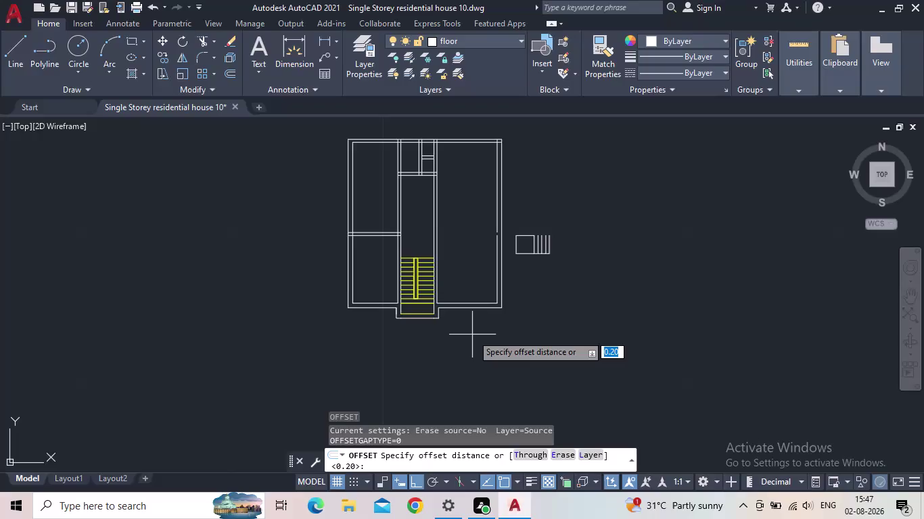
Offset the right room's bottom wall 3 units upward to create a new wall line.
key(3)
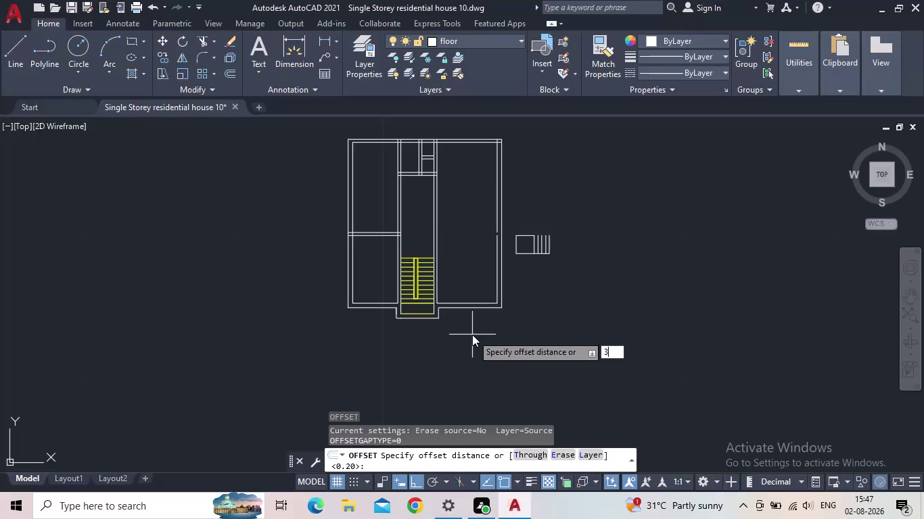
key(Return)
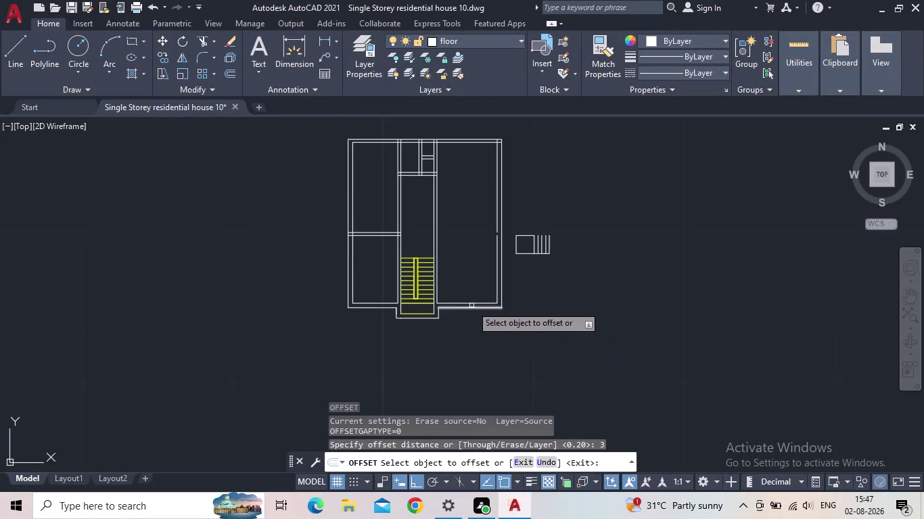
scroll(up, 3)
click(471, 303)
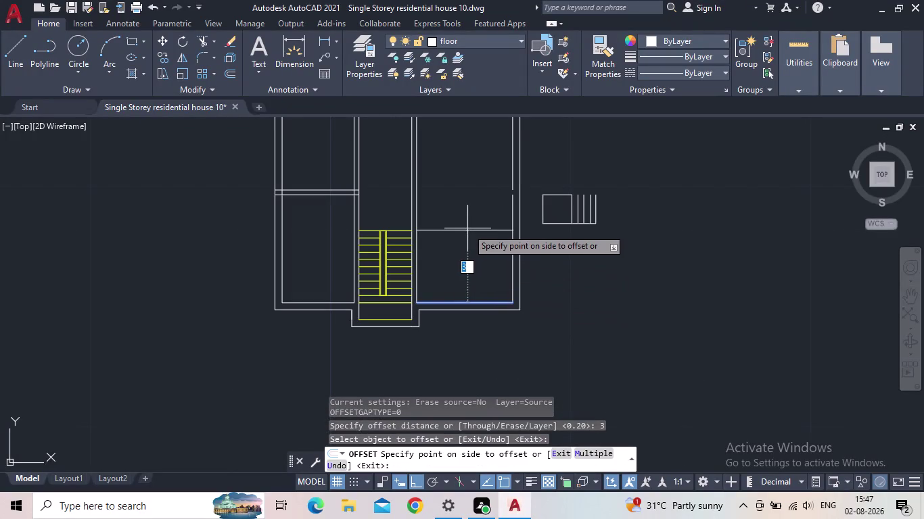
click(468, 228)
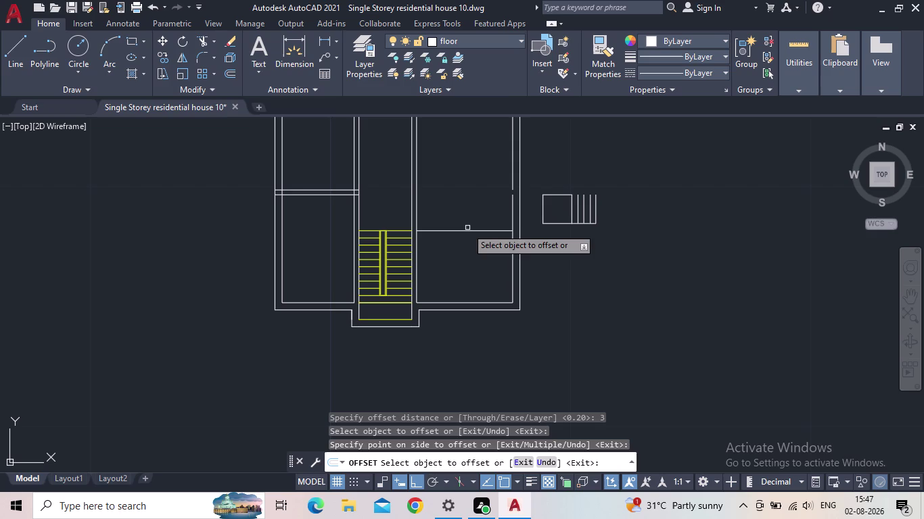
key(Escape)
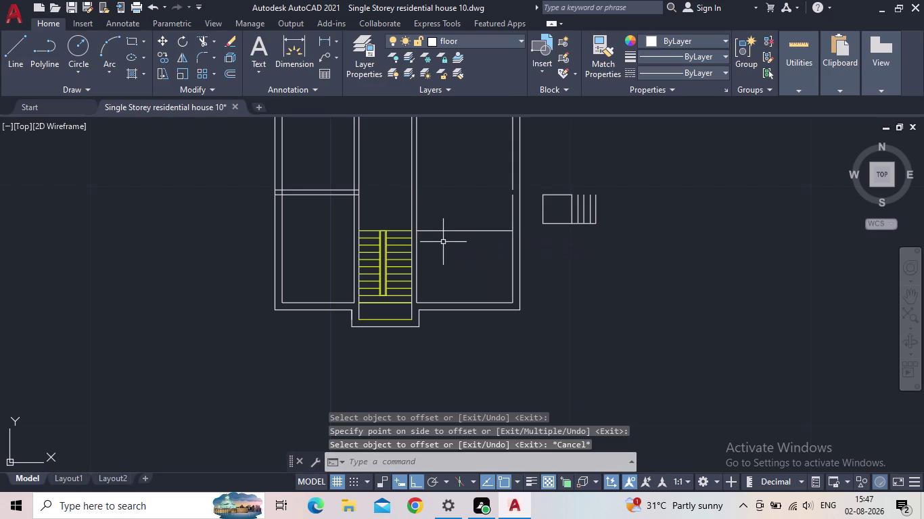
Offset the new wall line by 0.30 to make it a double-line wall.
text(0)
text(.30)
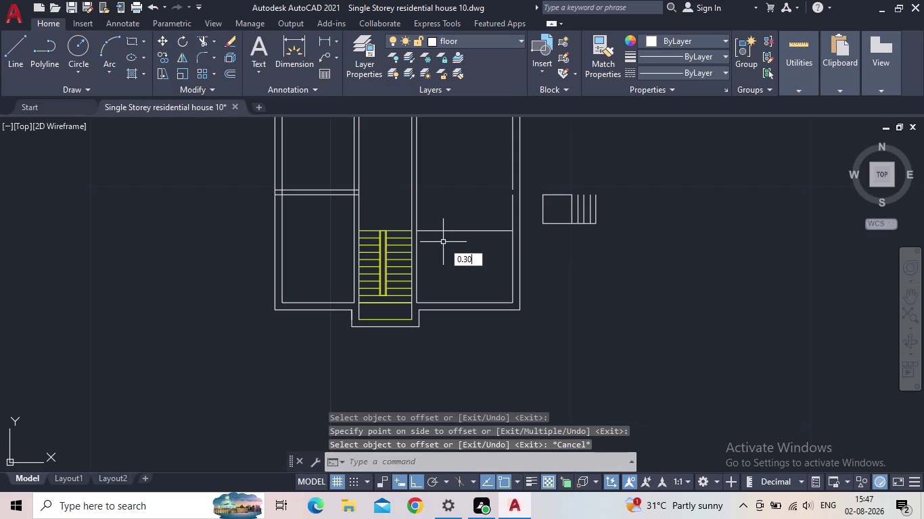
key(Return)
key(Escape)
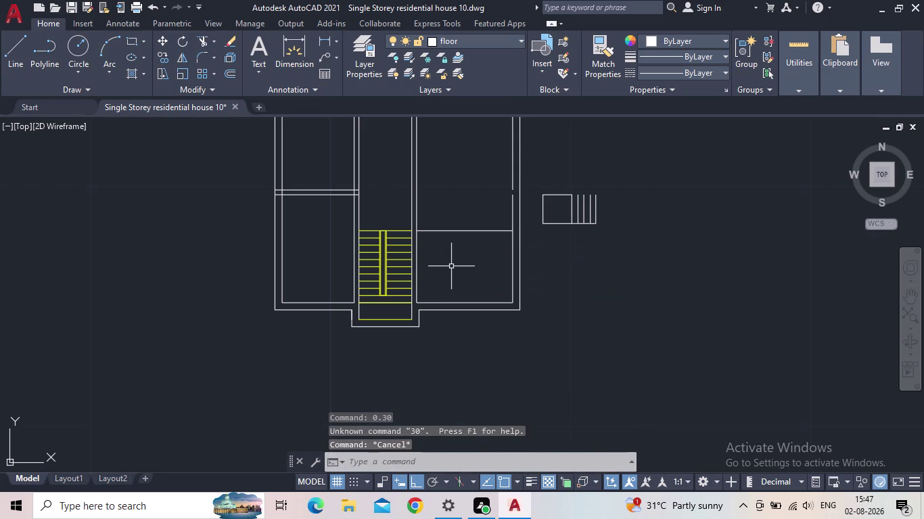
key(o)
key(Return)
text(0.)
key(3)
key(0)
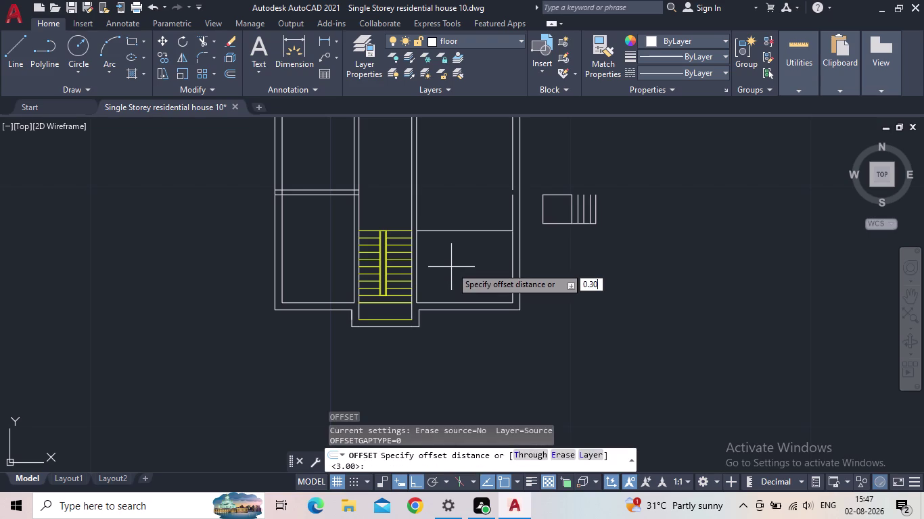
key(Return)
click(456, 231)
click(451, 205)
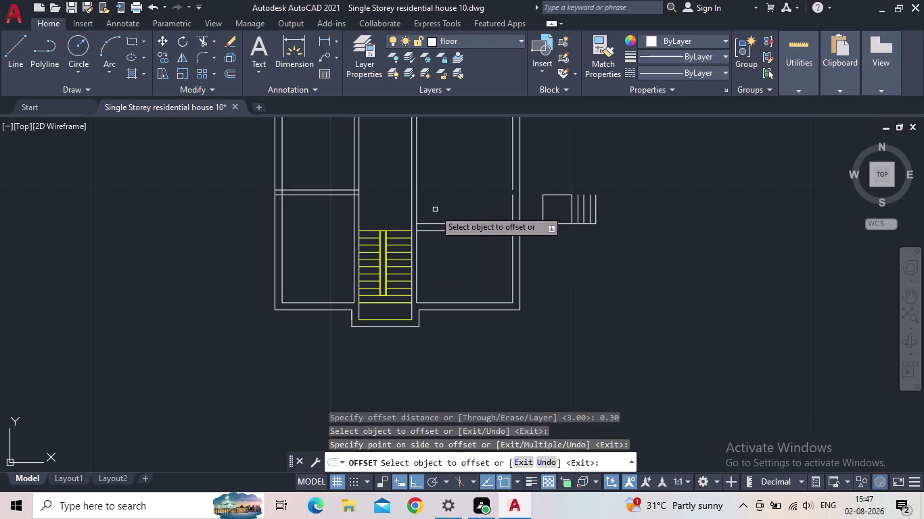
key(Escape)
middle_drag(435, 237, 437, 265)
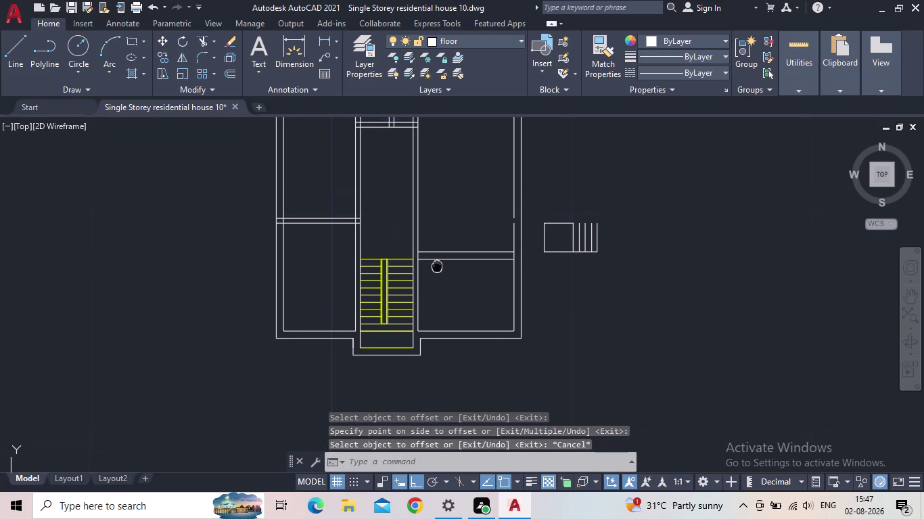
middle_drag(438, 265, 444, 268)
Zoom to the bottom right of the staircase and start the LINE command (L).
middle_drag(447, 282, 470, 291)
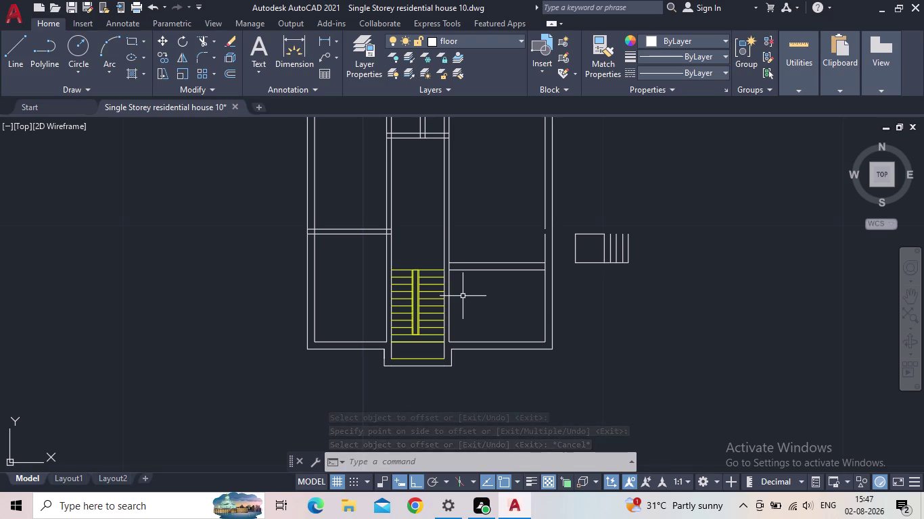
scroll(up, 3)
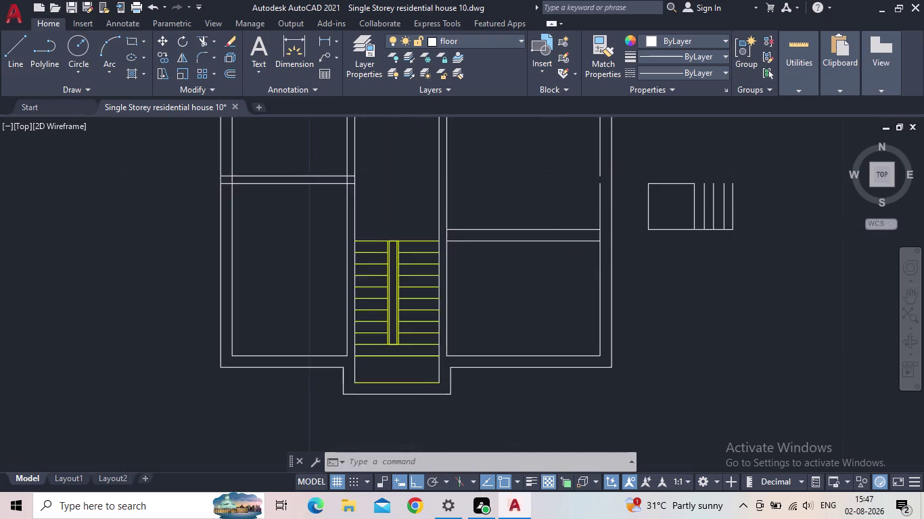
scroll(down, 3)
middle_drag(487, 332, 498, 335)
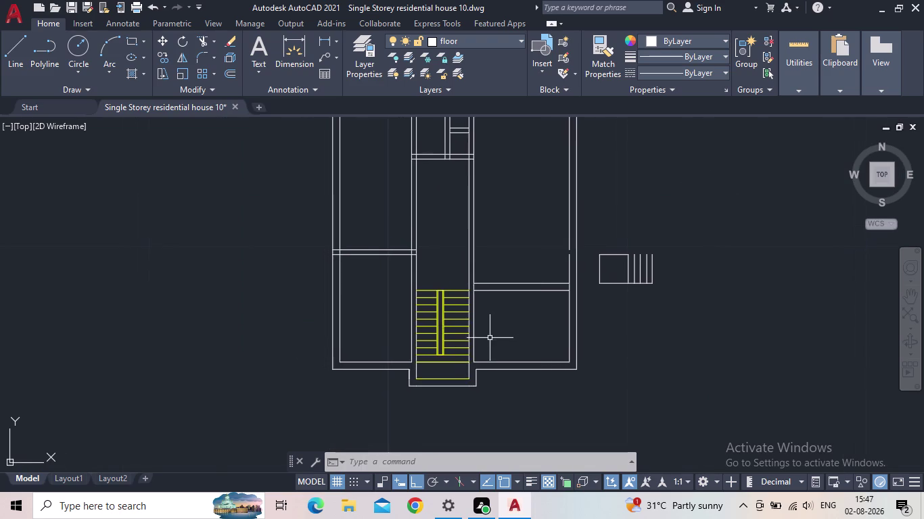
scroll(up, 3)
scroll(up, 3)
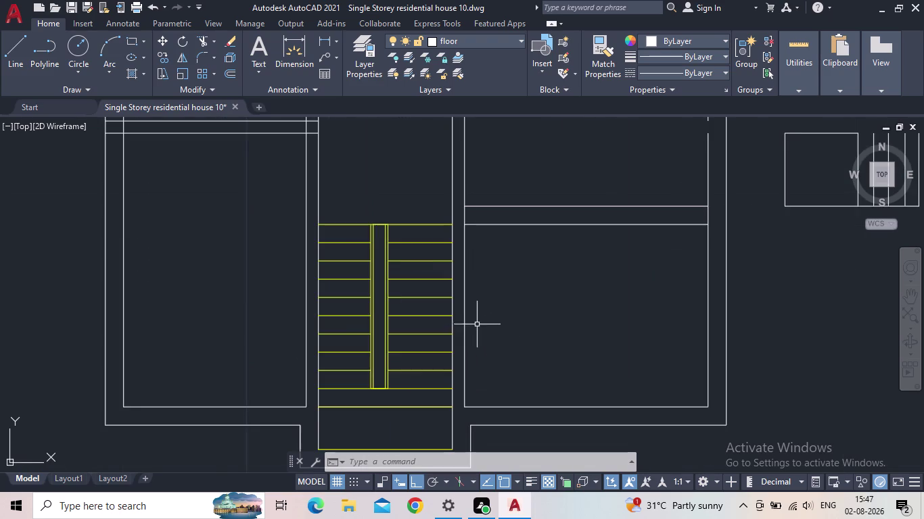
middle_drag(487, 321, 534, 330)
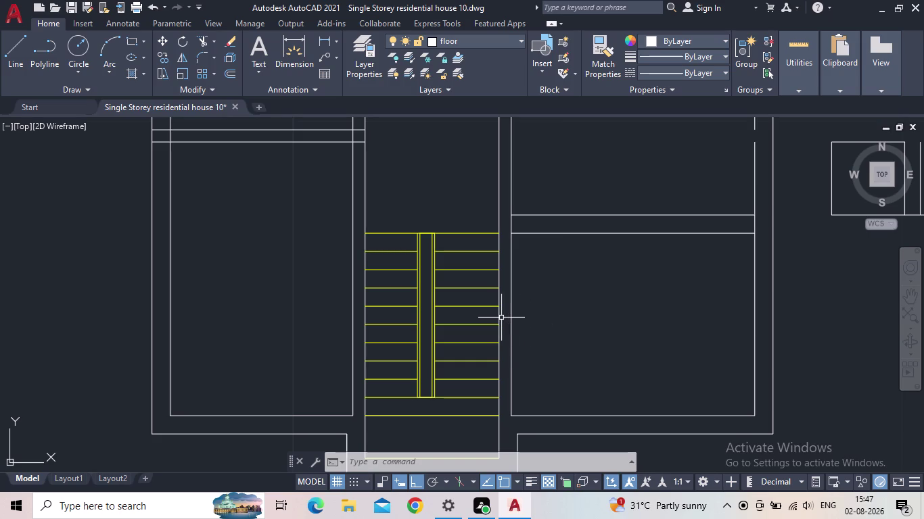
key(Escape)
scroll(down, 3)
middle_drag(569, 387, 605, 347)
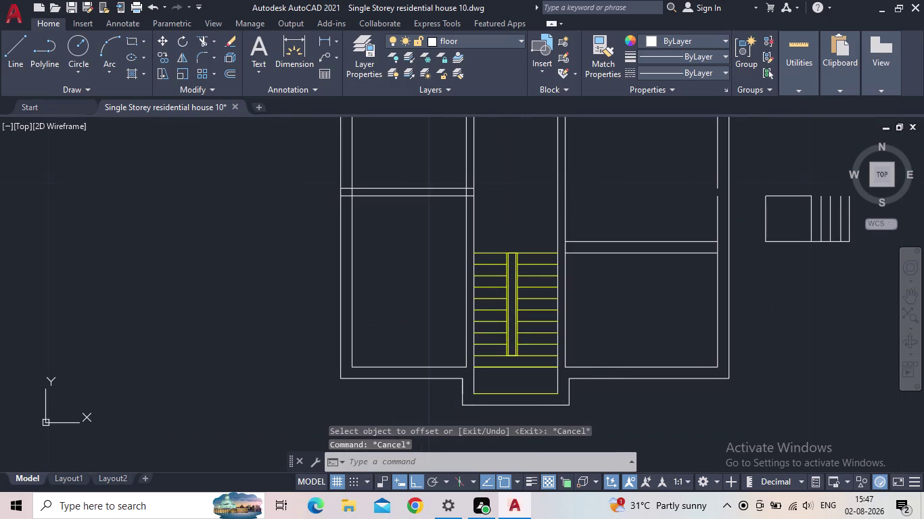
scroll(up, 3)
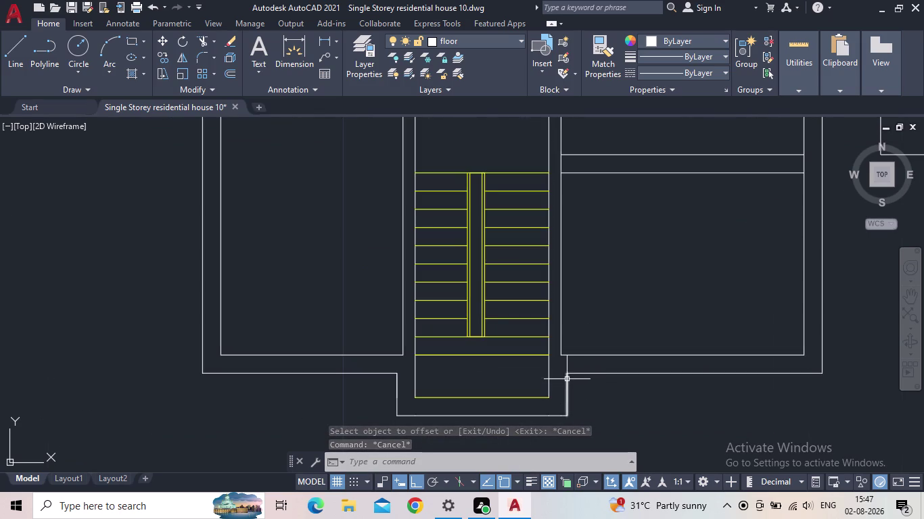
key(l)
key(Return)
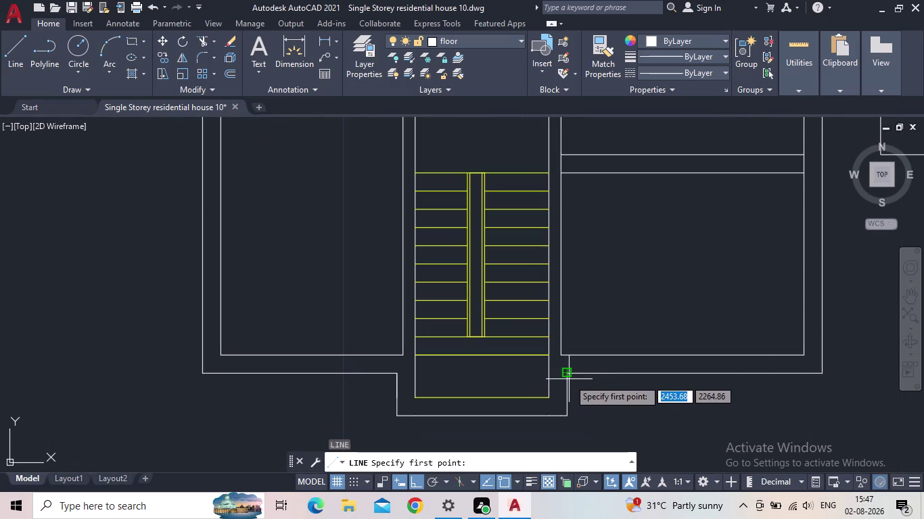
click(568, 380)
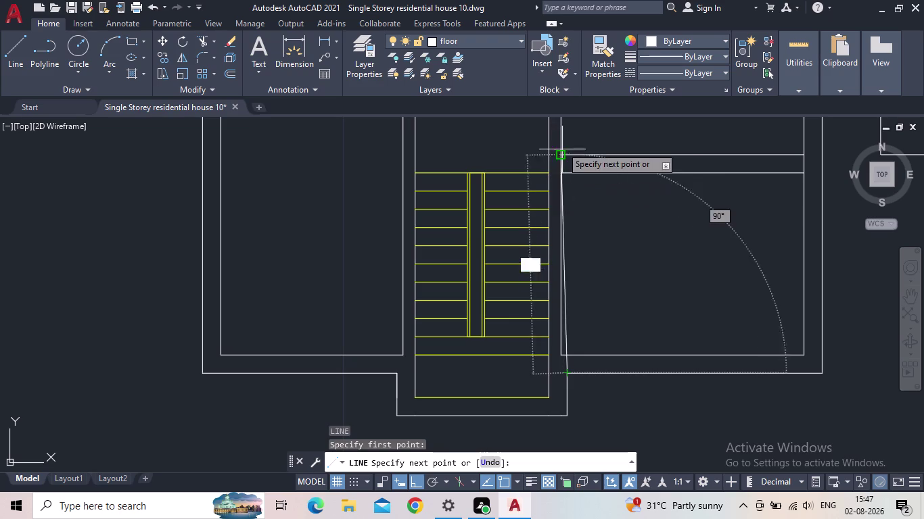
scroll(down, 3)
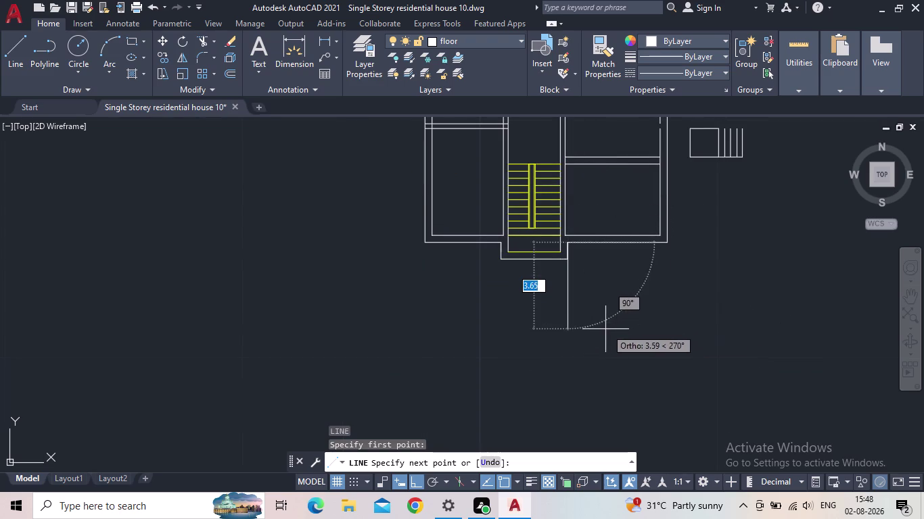
key(Escape)
middle_drag(570, 267, 571, 273)
scroll(up, 3)
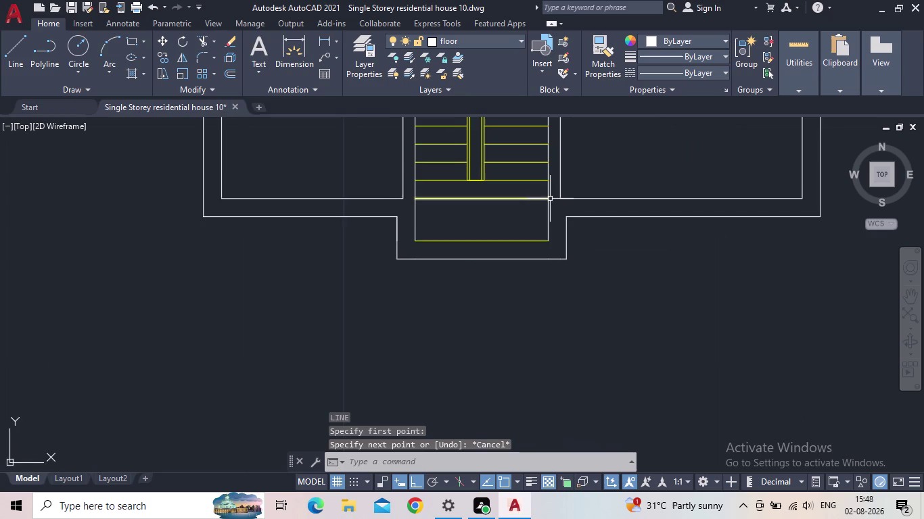
middle_drag(553, 207, 570, 255)
scroll(down, 3)
middle_drag(610, 305, 598, 405)
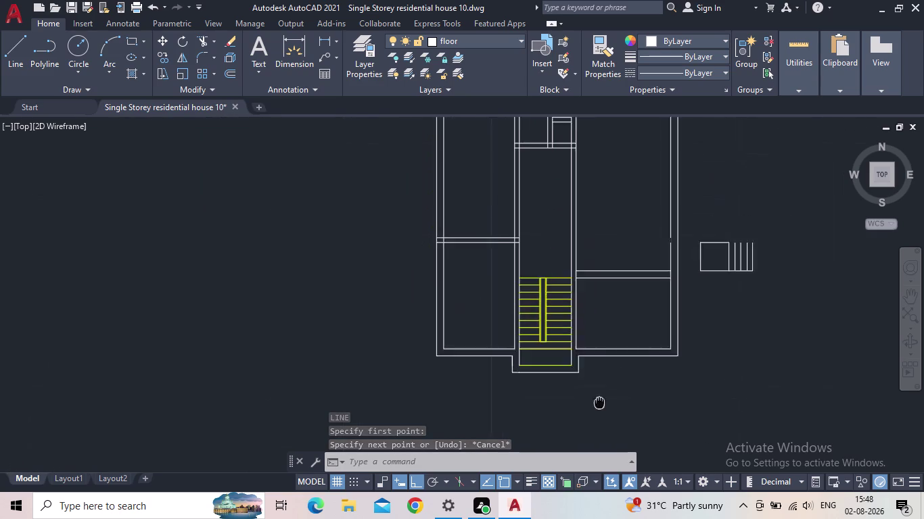
middle_drag(598, 405, 586, 418)
scroll(down, 3)
middle_drag(640, 342, 637, 334)
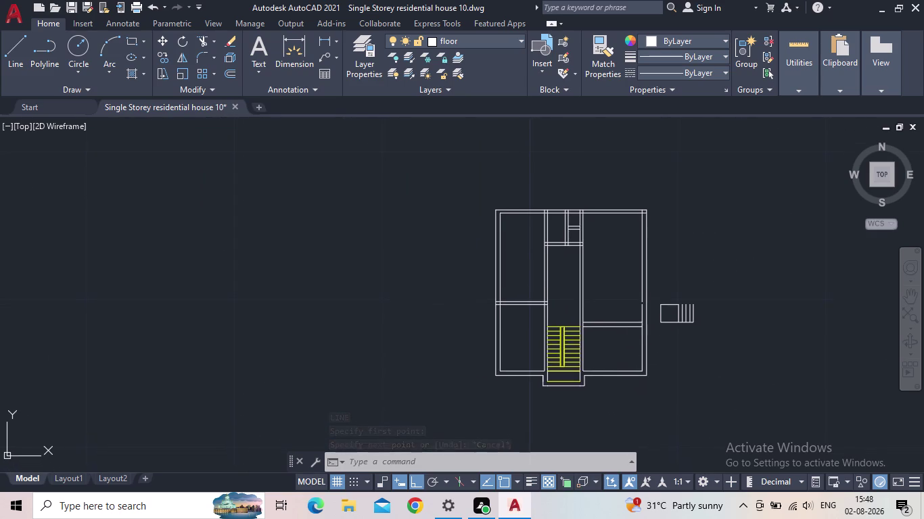
scroll(up, 3)
scroll(up, 3)
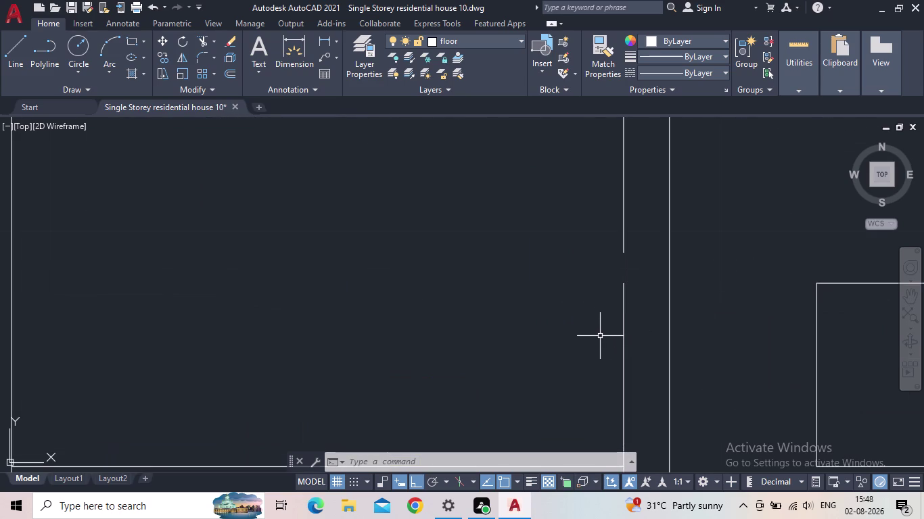
Try extending the wall end across the gap with EXTEND, then cancel.
key(e)
key(x)
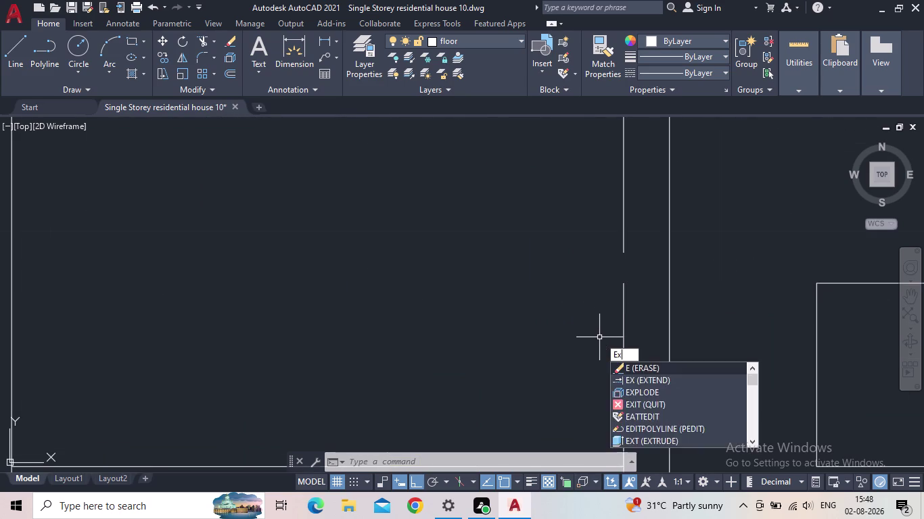
key(space)
click(622, 288)
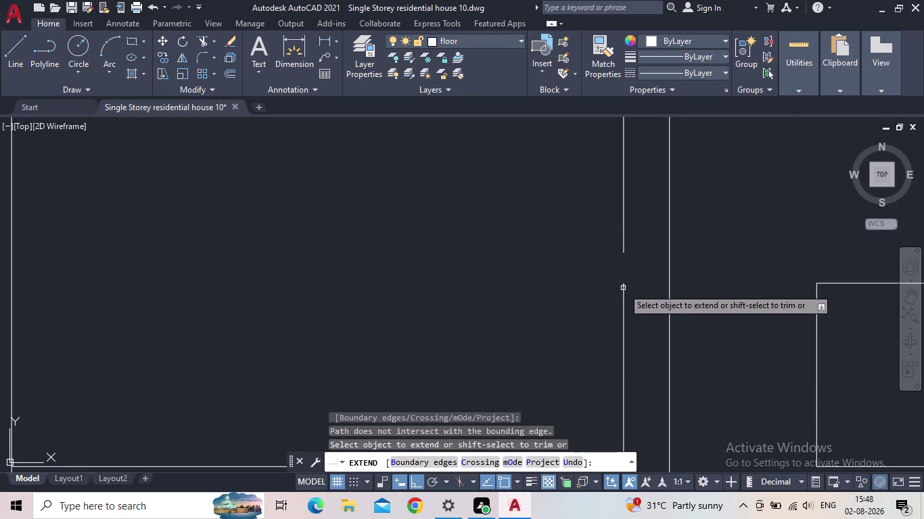
key(Escape)
Draw a line from the wall end into the right room, then zoom out.
key(l)
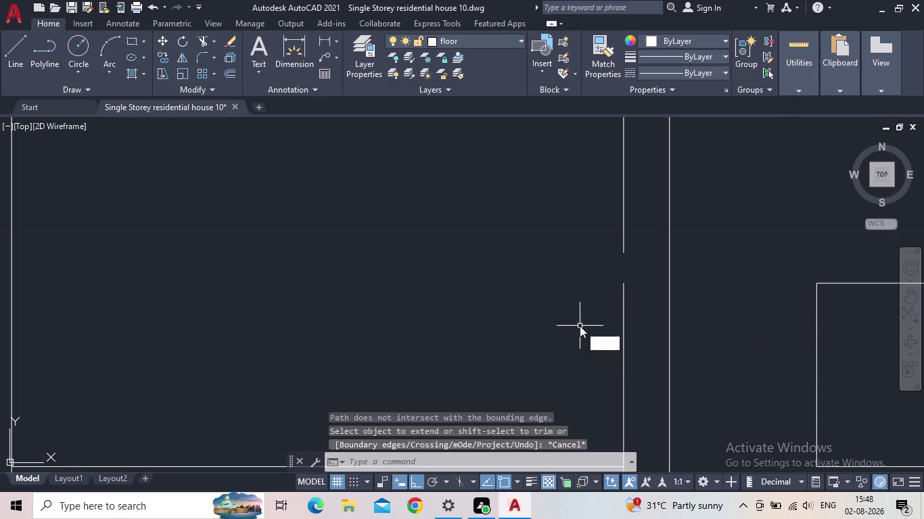
key(Return)
click(622, 289)
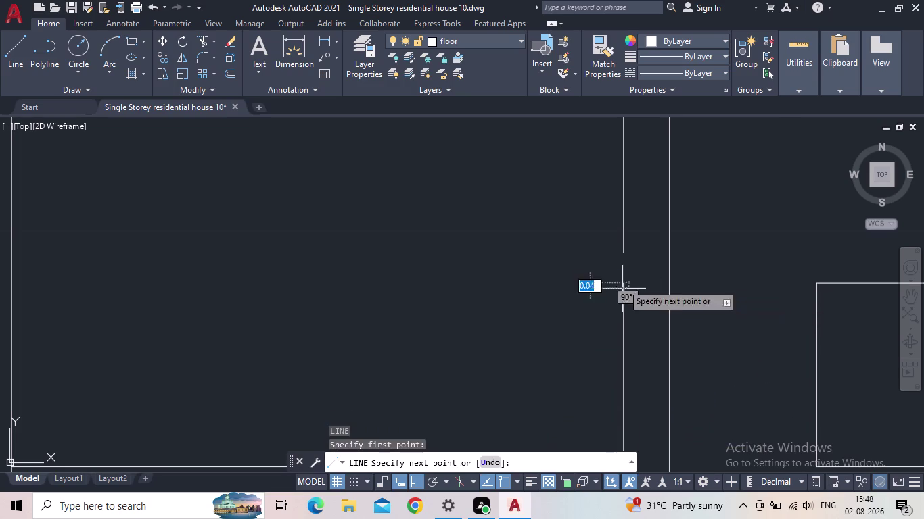
click(621, 253)
key(Escape)
scroll(down, 3)
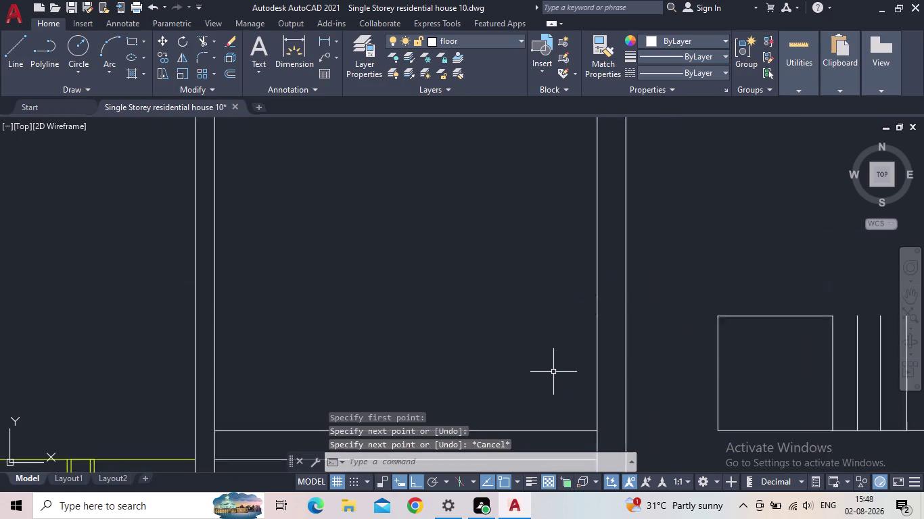
scroll(down, 3)
middle_drag(555, 337, 555, 329)
scroll(down, 3)
middle_drag(515, 353, 560, 271)
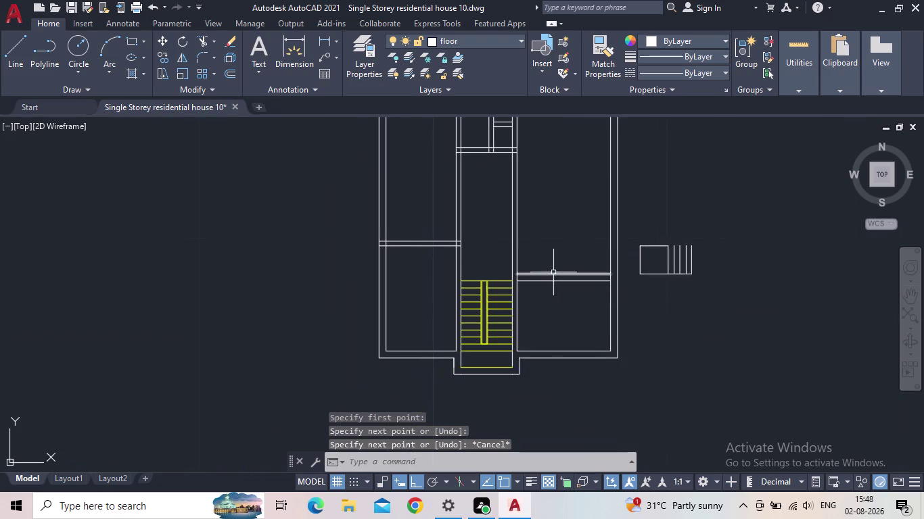
middle_drag(548, 269, 548, 330)
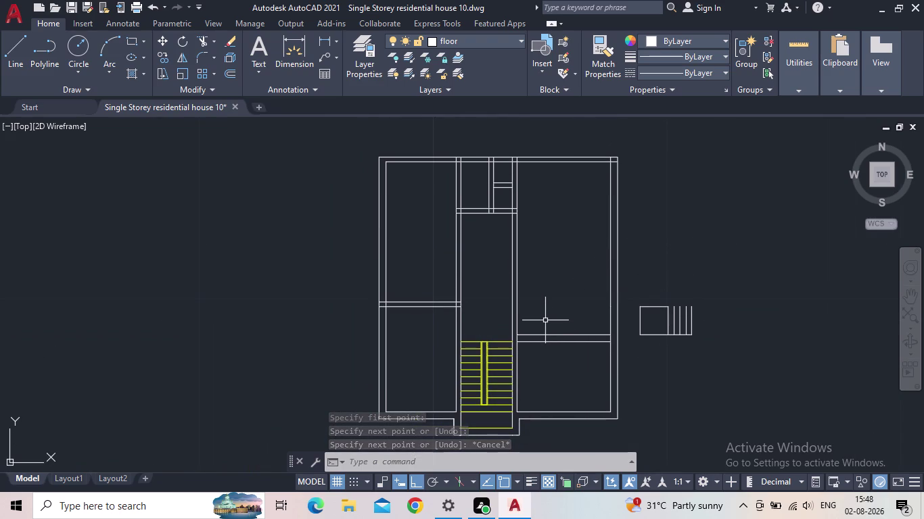
middle_drag(544, 312, 548, 318)
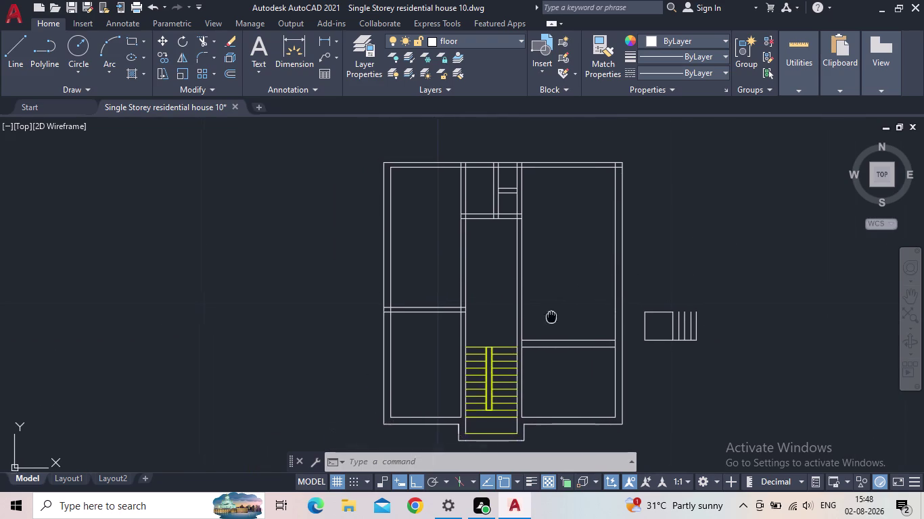
middle_drag(548, 317, 571, 318)
scroll(down, 3)
middle_drag(569, 310, 564, 297)
scroll(up, 3)
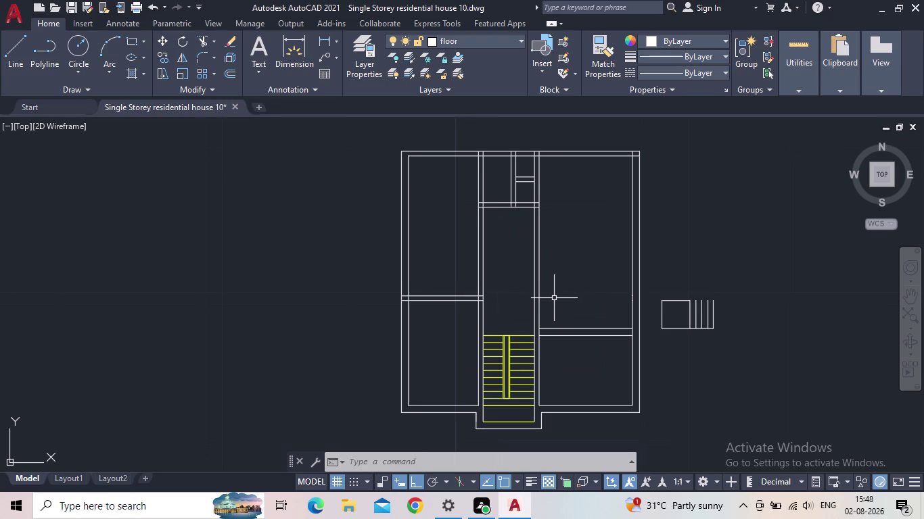
middle_drag(554, 298, 557, 285)
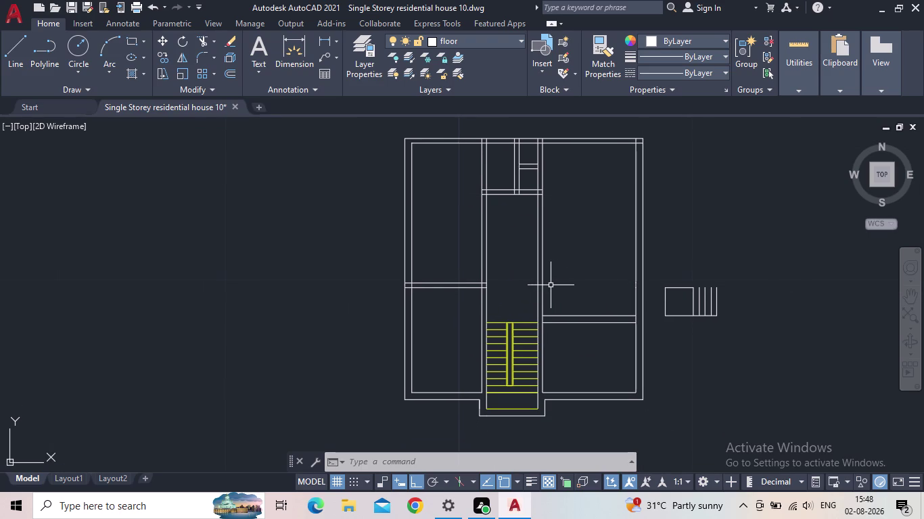
middle_drag(517, 228, 516, 263)
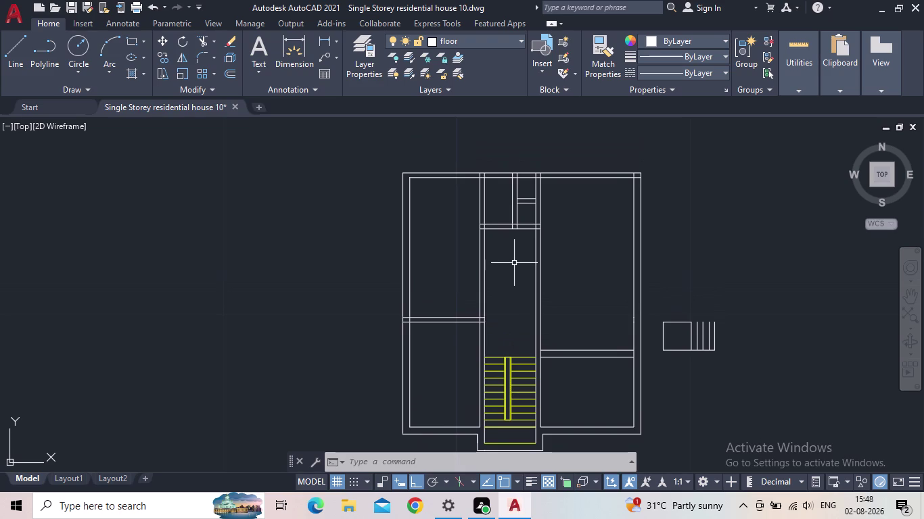
middle_drag(532, 261, 543, 259)
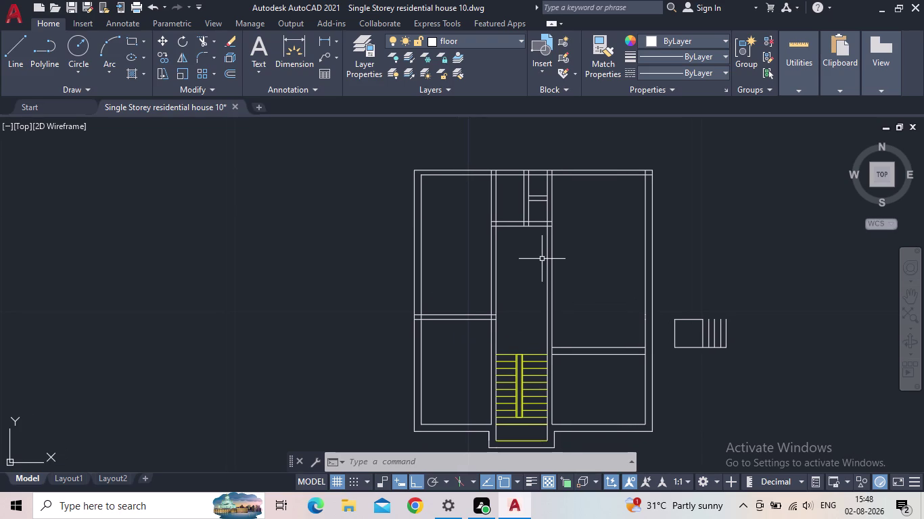
click(728, 362)
click(671, 302)
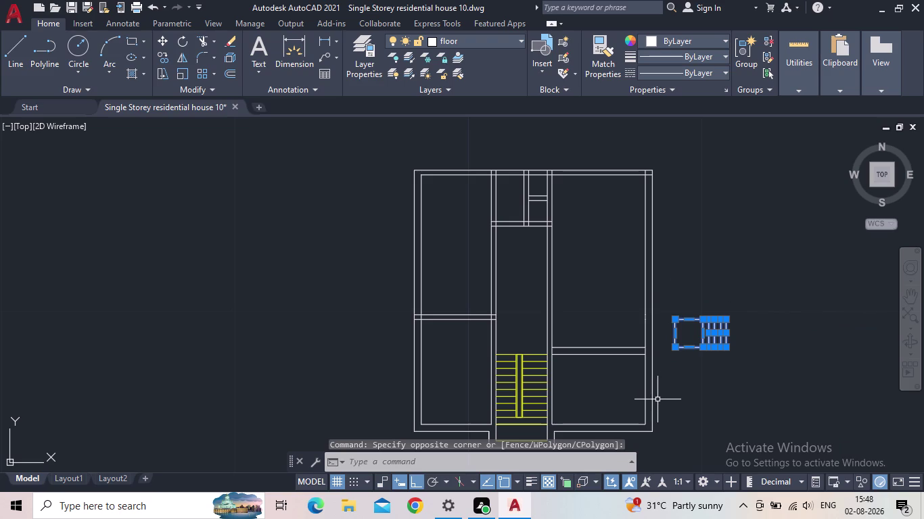
Move the step block with Ortho off onto the wall corner beside the staircase.
key(m)
key(shift+Return)
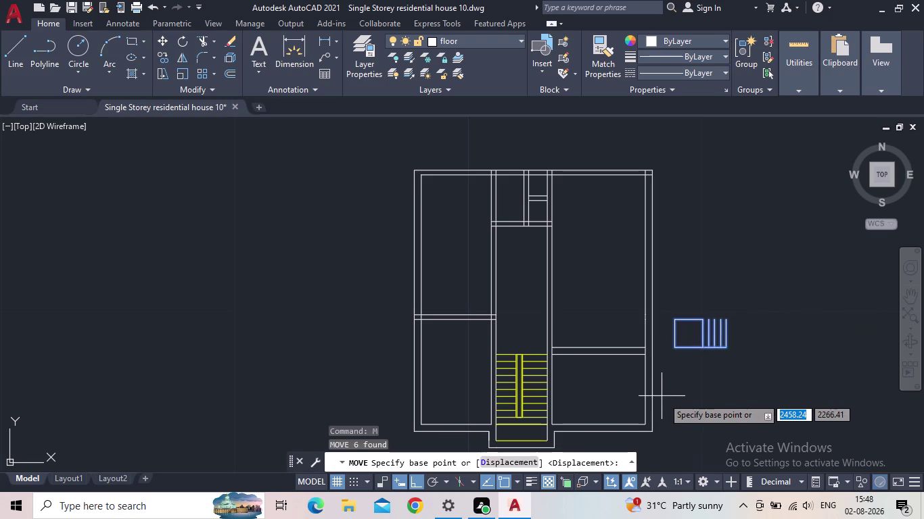
click(674, 318)
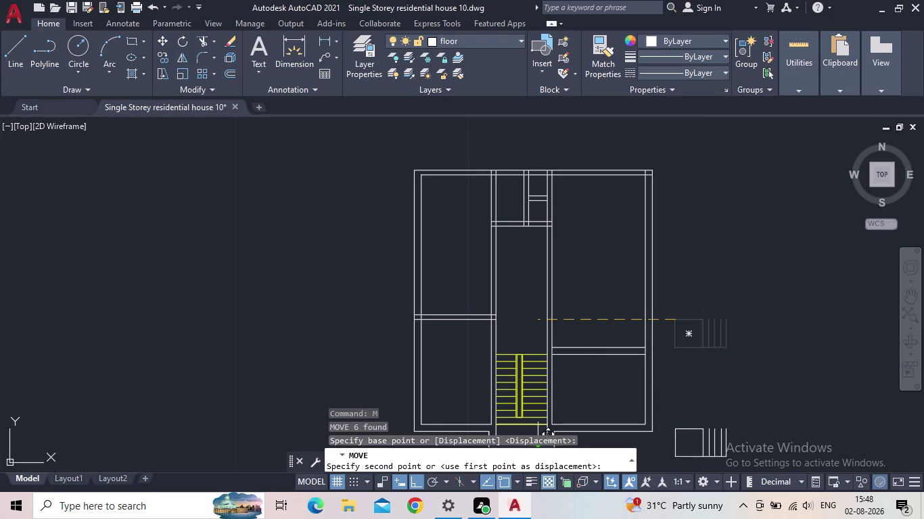
click(419, 480)
scroll(up, 3)
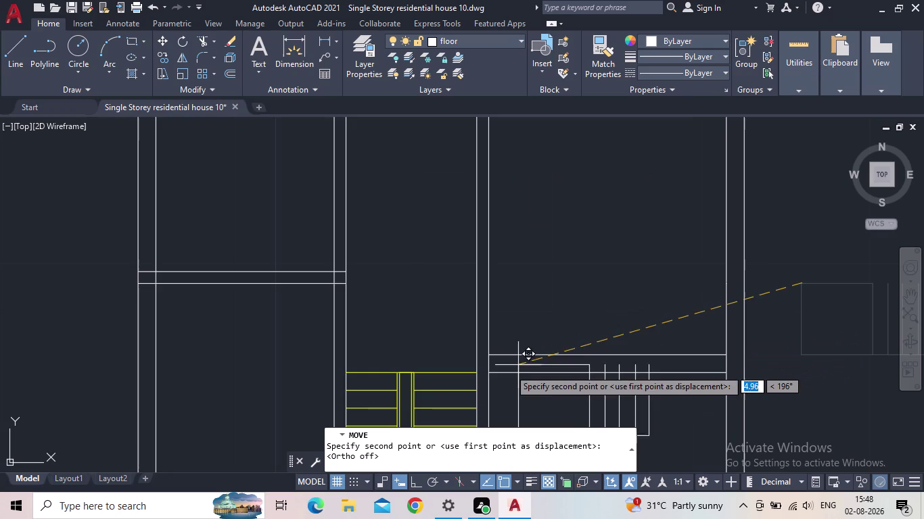
middle_drag(518, 366, 564, 287)
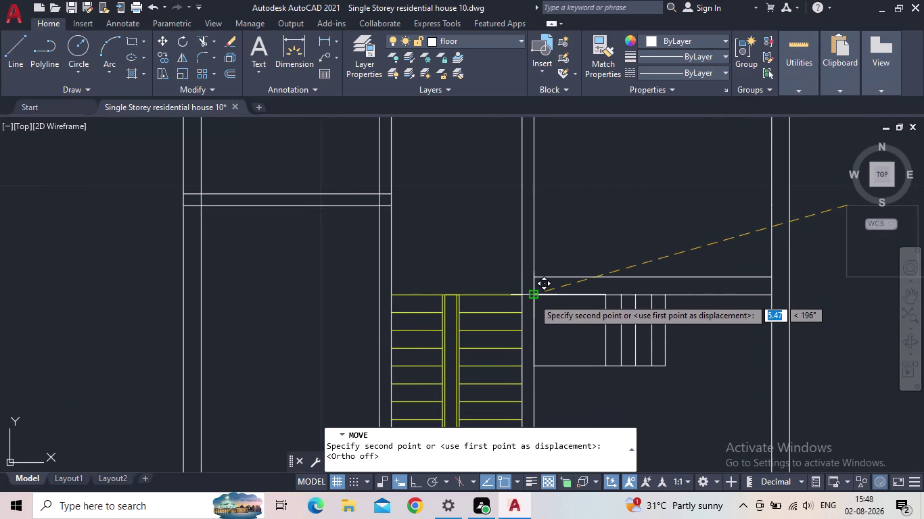
scroll(up, 3)
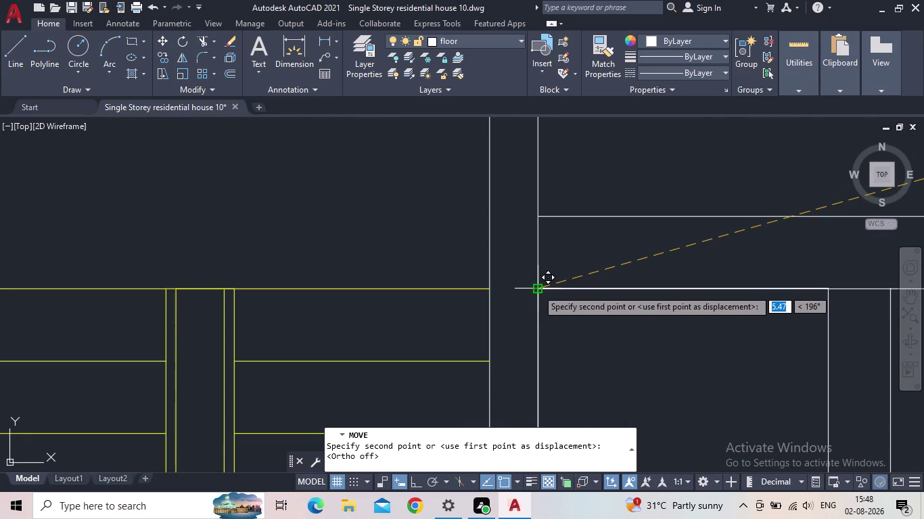
scroll(up, 3)
click(537, 289)
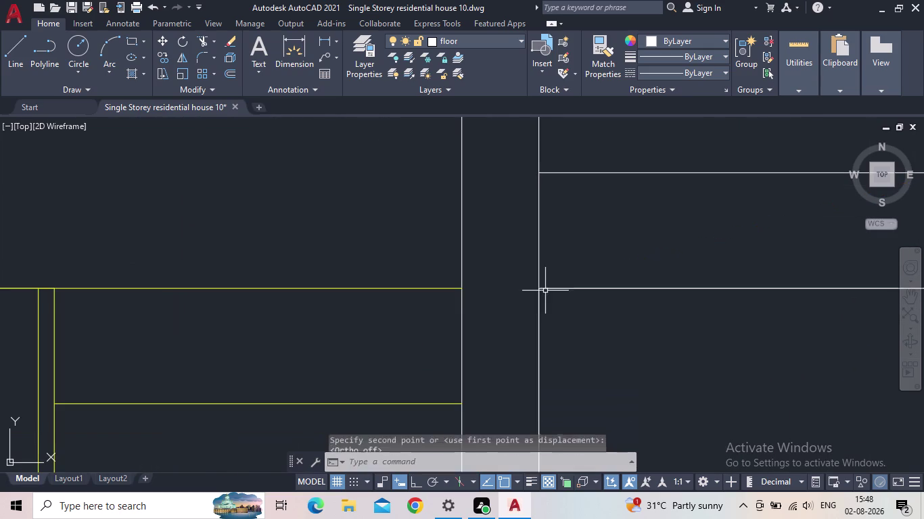
scroll(down, 3)
scroll(down, 3)
middle_drag(593, 316, 593, 273)
scroll(down, 3)
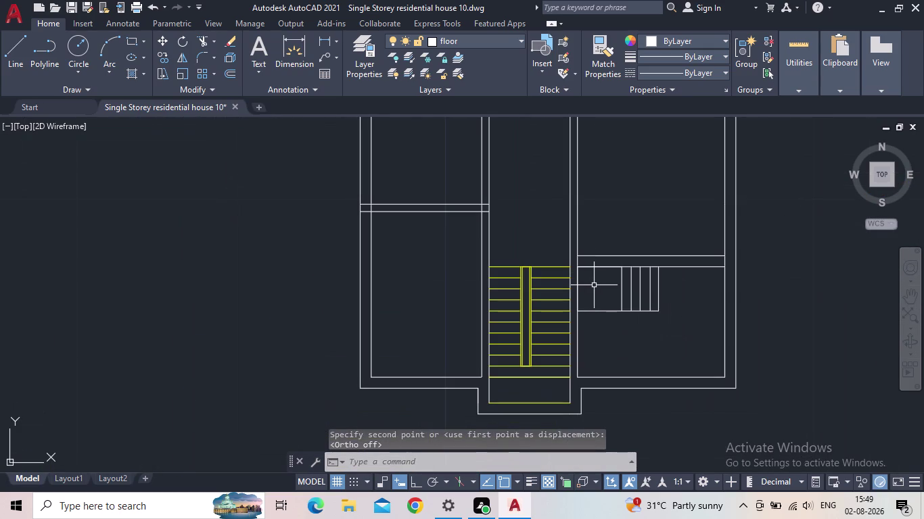
middle_drag(607, 292, 605, 303)
scroll(down, 3)
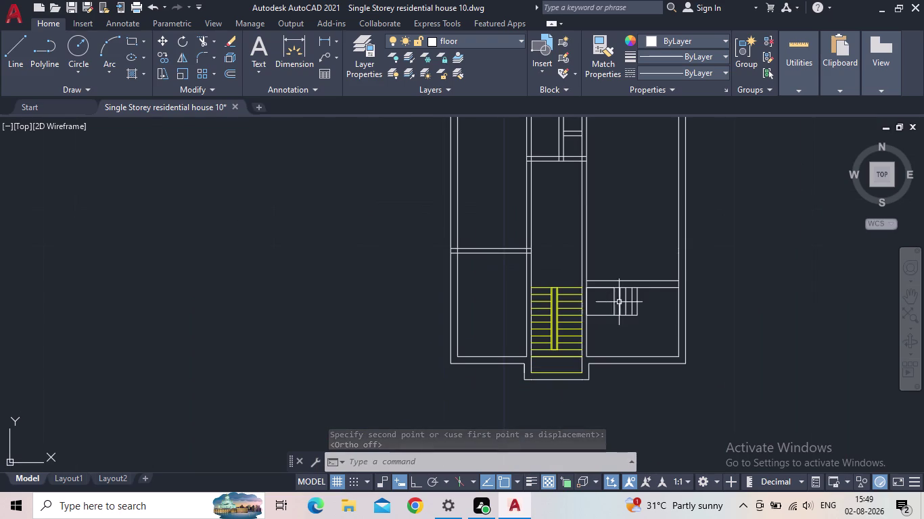
middle_drag(716, 290, 727, 343)
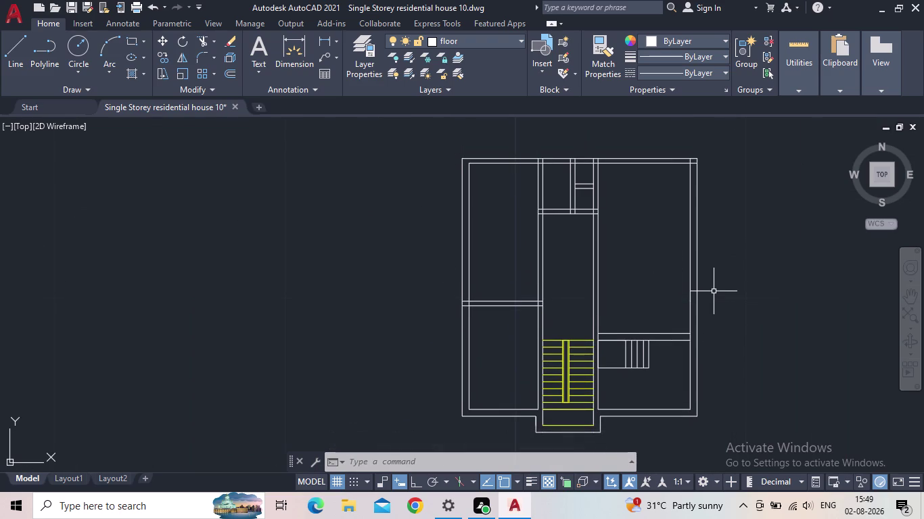
Trim the excess wall ends at the top right corner using a fence.
key(t)
key(r)
key(space)
scroll(up, 3)
scroll(up, 3)
click(693, 173)
click(692, 157)
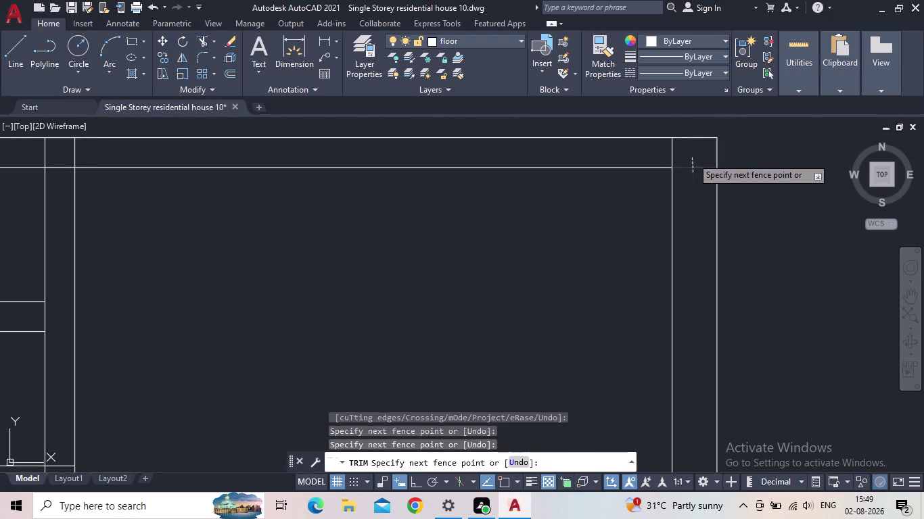
click(685, 154)
click(660, 154)
Fence-trim the overlapping wall ends along the top wall, then end the trim.
scroll(down, 3)
middle_drag(601, 190, 633, 194)
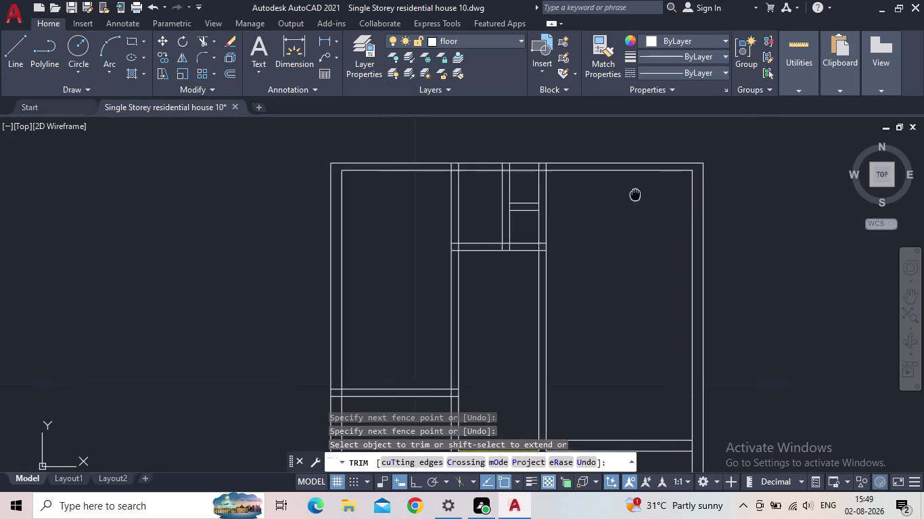
scroll(down, 3)
middle_drag(634, 194, 636, 194)
scroll(up, 3)
click(606, 173)
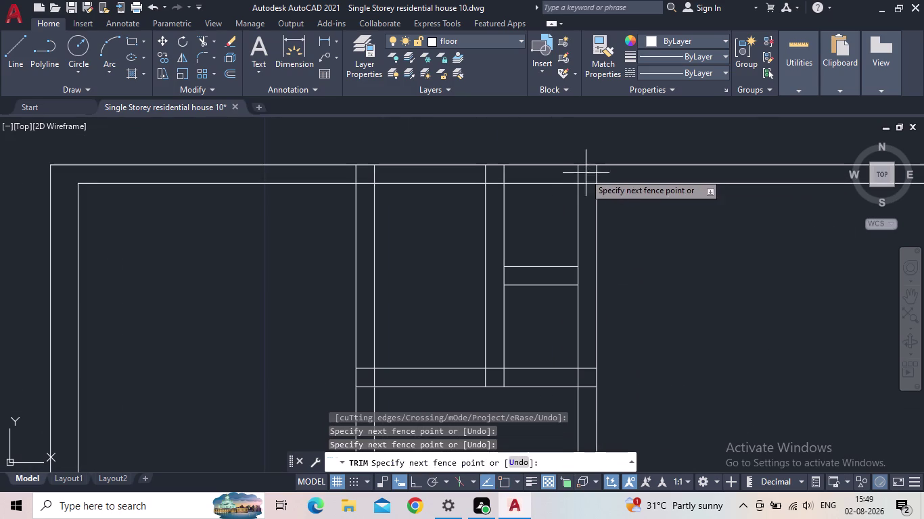
click(344, 174)
scroll(down, 3)
scroll(down, 3)
middle_drag(489, 265, 511, 240)
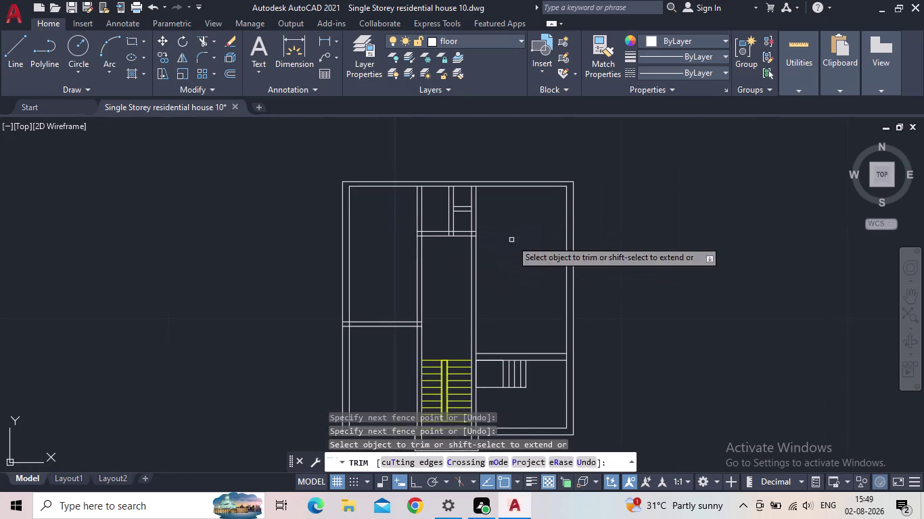
key(Escape)
middle_drag(507, 254, 527, 206)
scroll(down, 3)
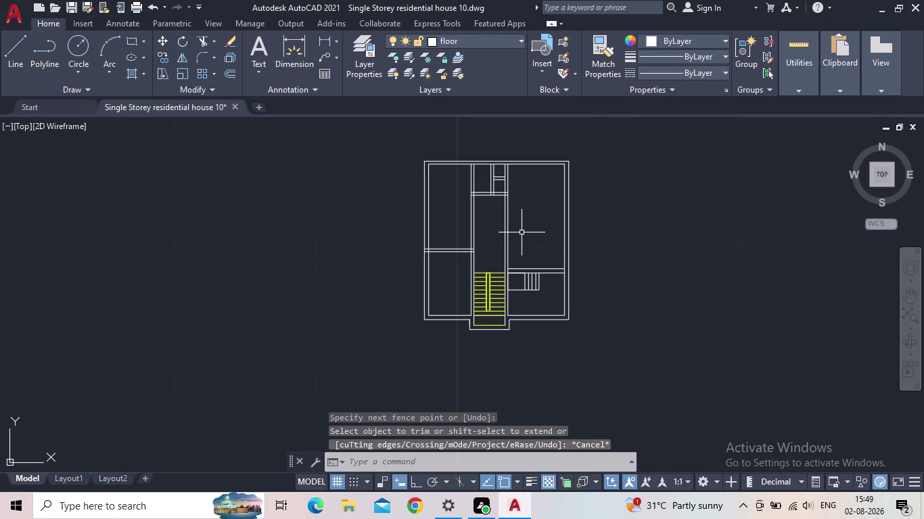
middle_drag(526, 203, 541, 296)
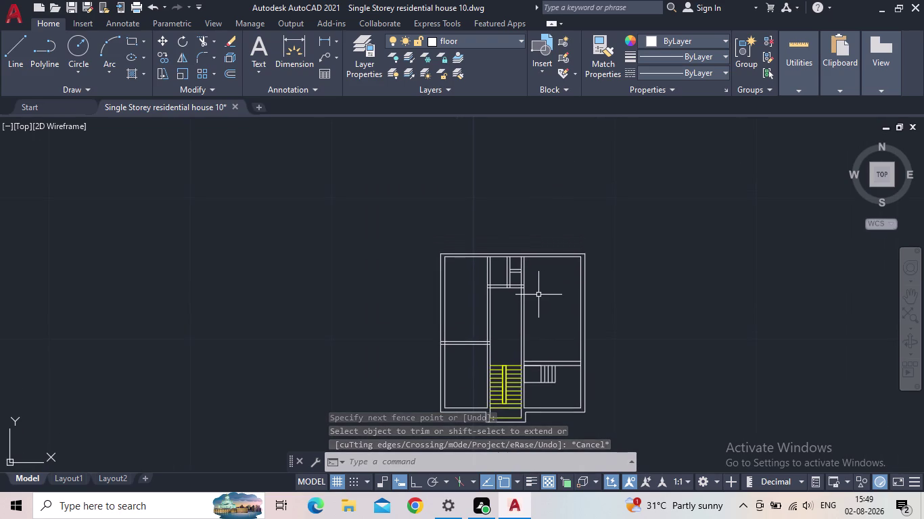
scroll(up, 3)
middle_drag(505, 312, 502, 265)
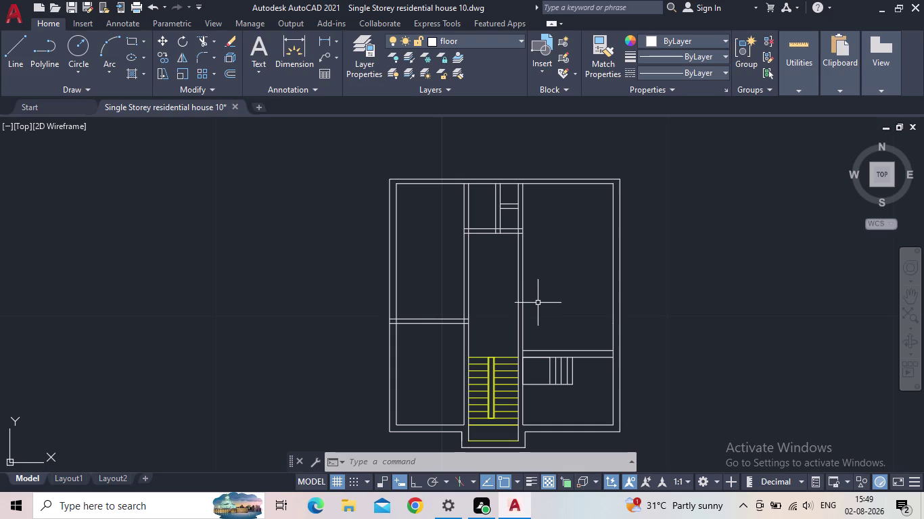
click(321, 37)
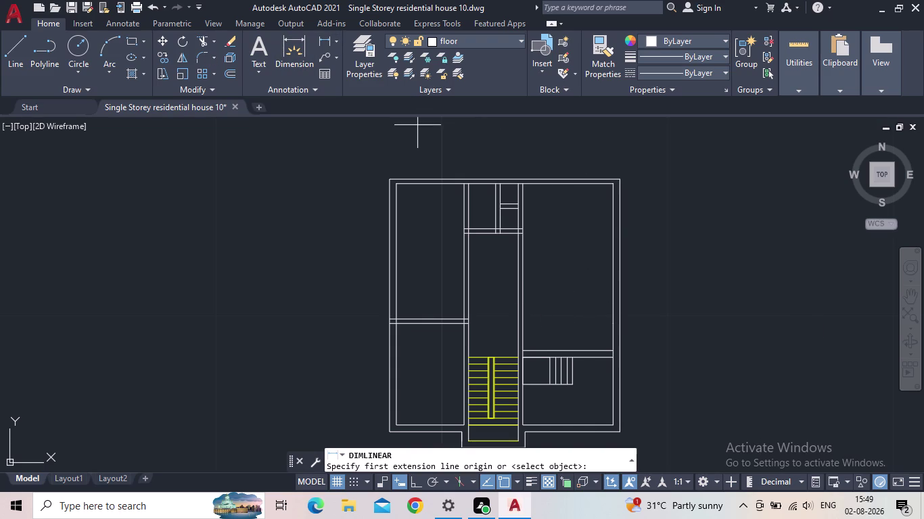
scroll(up, 3)
click(646, 348)
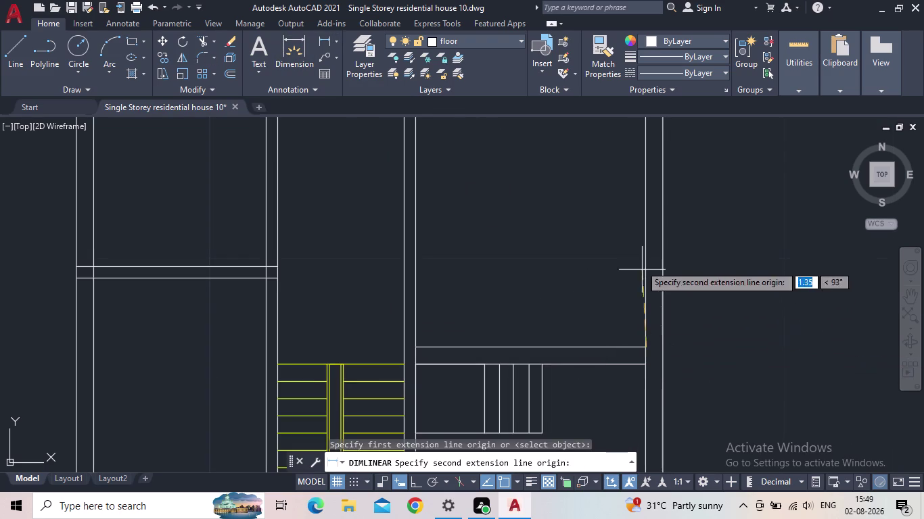
middle_drag(641, 259, 554, 405)
scroll(down, 3)
click(560, 196)
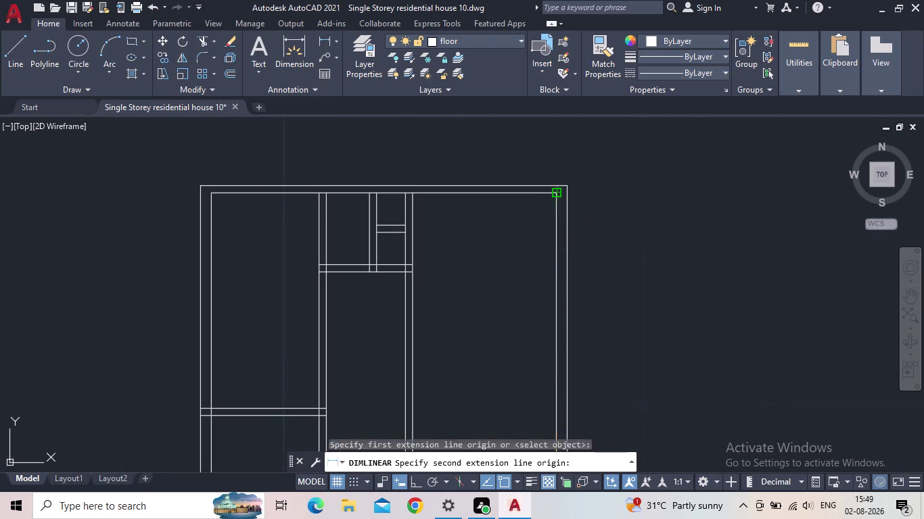
scroll(down, 3)
key(Escape)
scroll(down, 3)
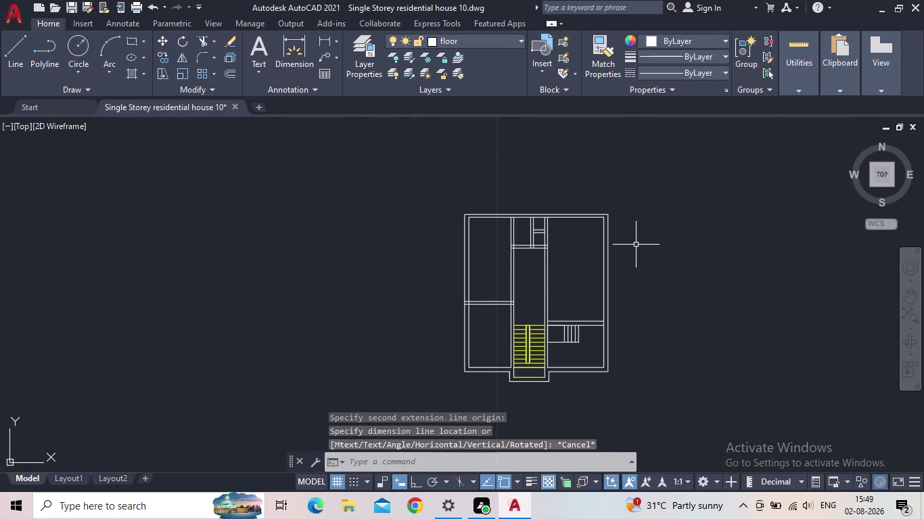
middle_drag(637, 257, 603, 256)
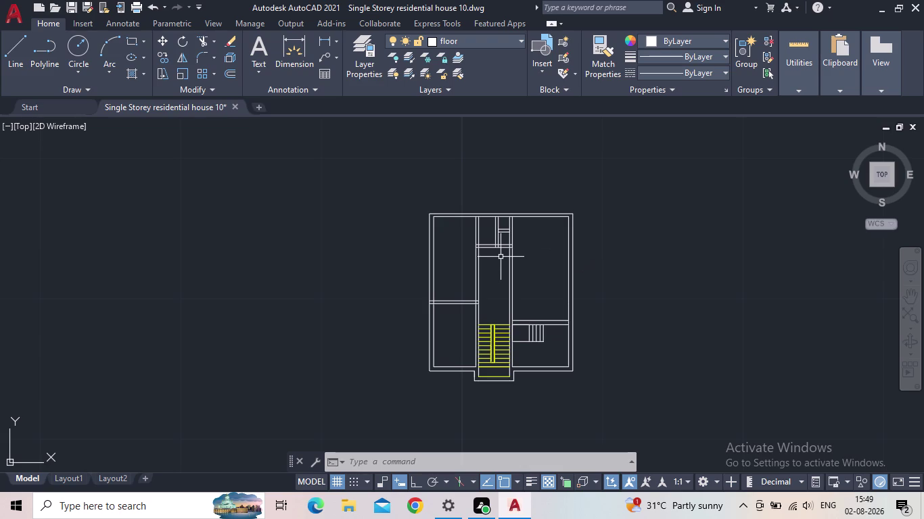
Window-select and delete the top outer wall lines.
click(538, 249)
click(549, 250)
click(538, 232)
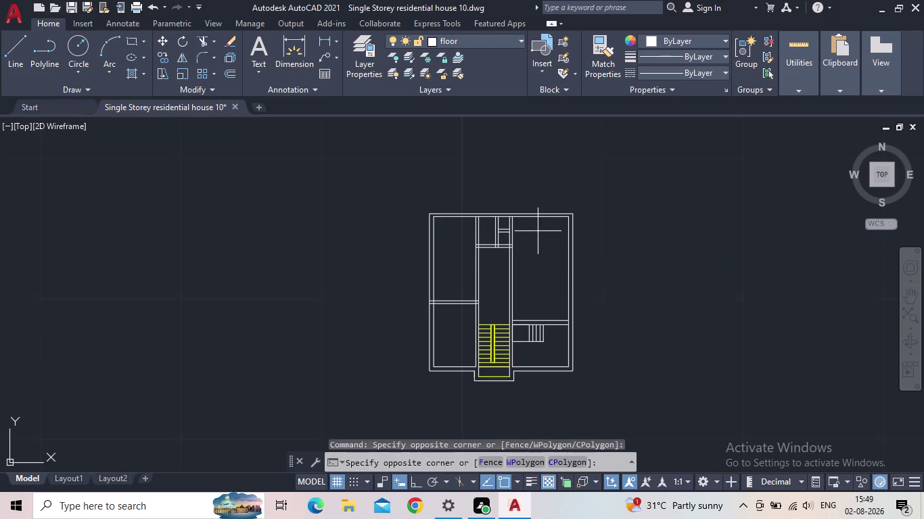
click(532, 198)
key(Delete)
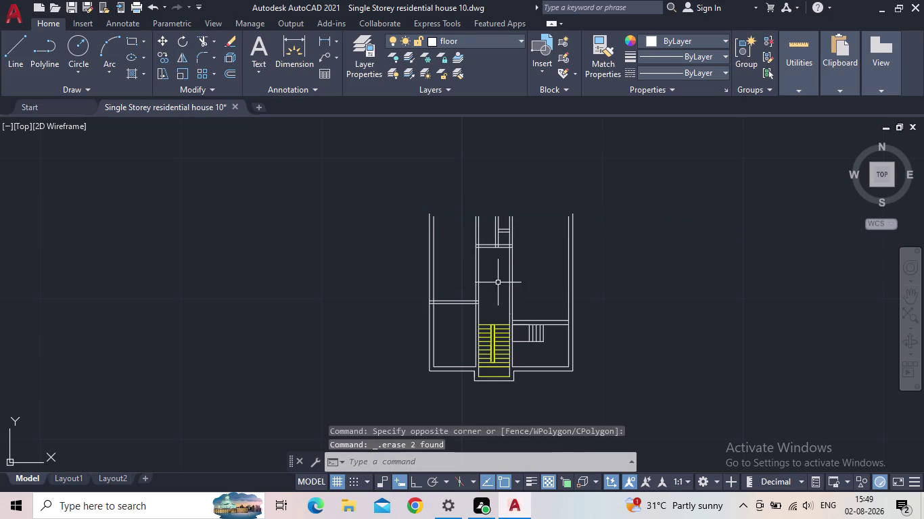
Select and delete the lines of the small top-centre room.
click(496, 270)
click(494, 206)
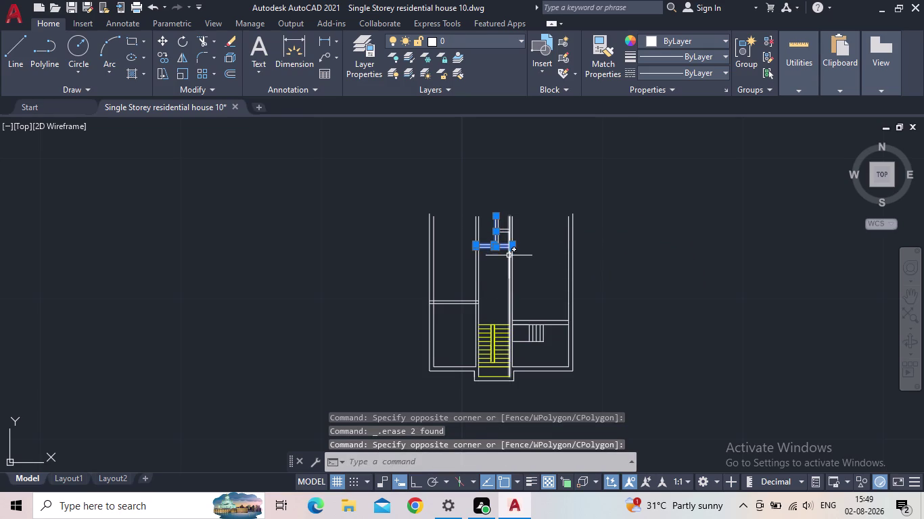
key(Delete)
drag(505, 238, 505, 227)
click(498, 214)
key(Delete)
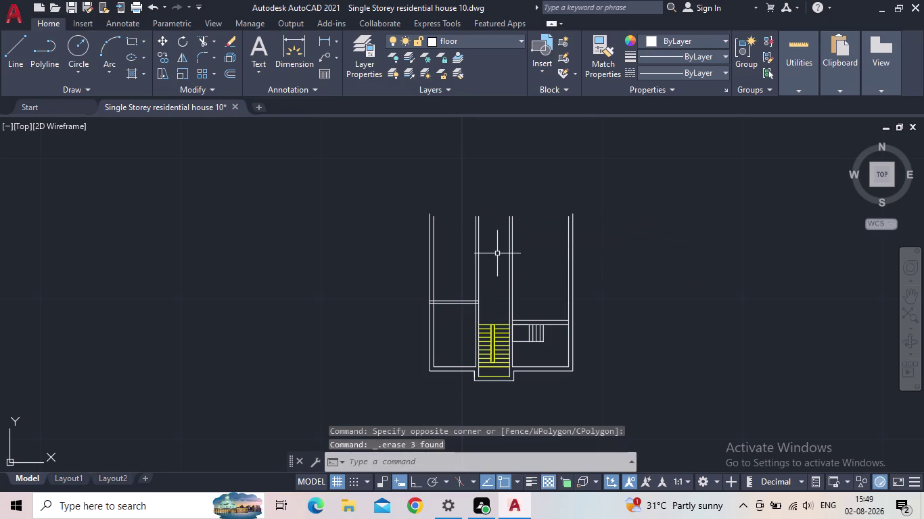
scroll(down, 3)
scroll(up, 3)
Start the OFFSET command (O) after recovering from a mistyped command.
key(Escape)
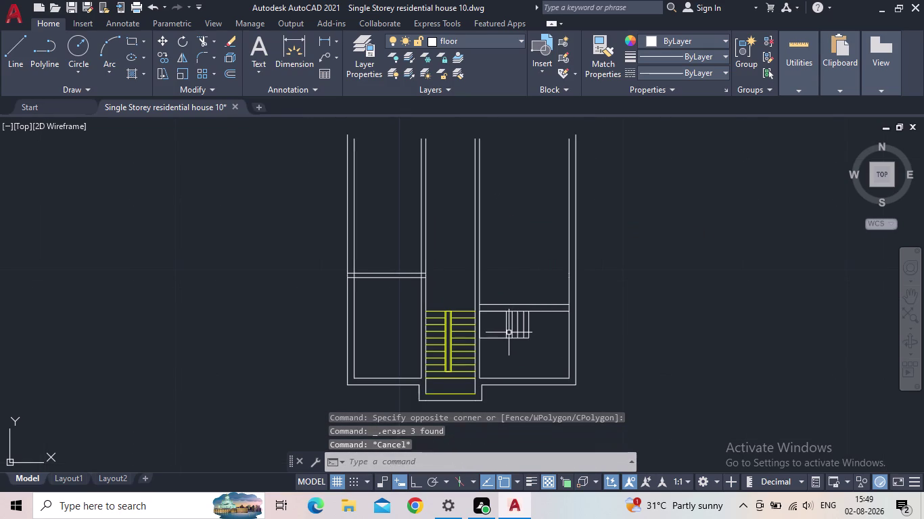
key(o)
key(bracketright)
key(Return)
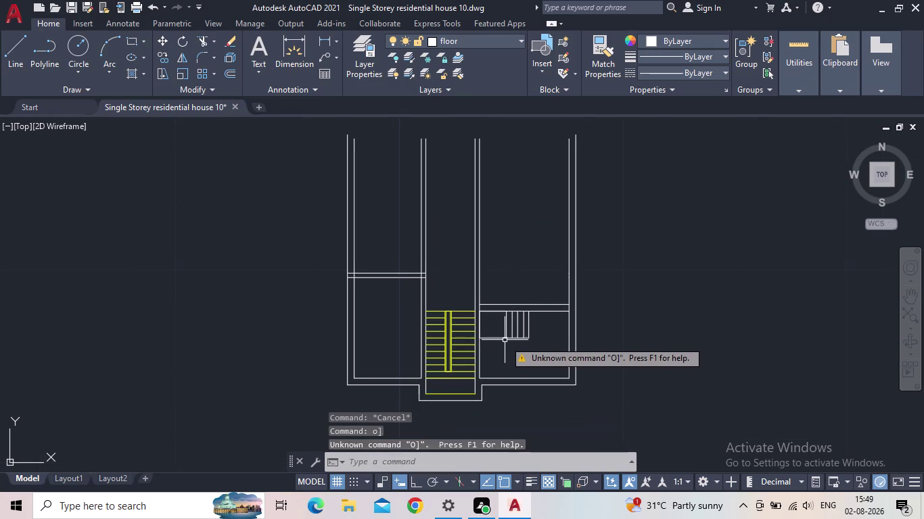
key(Escape)
key(Escape)
key(o)
key(Return)
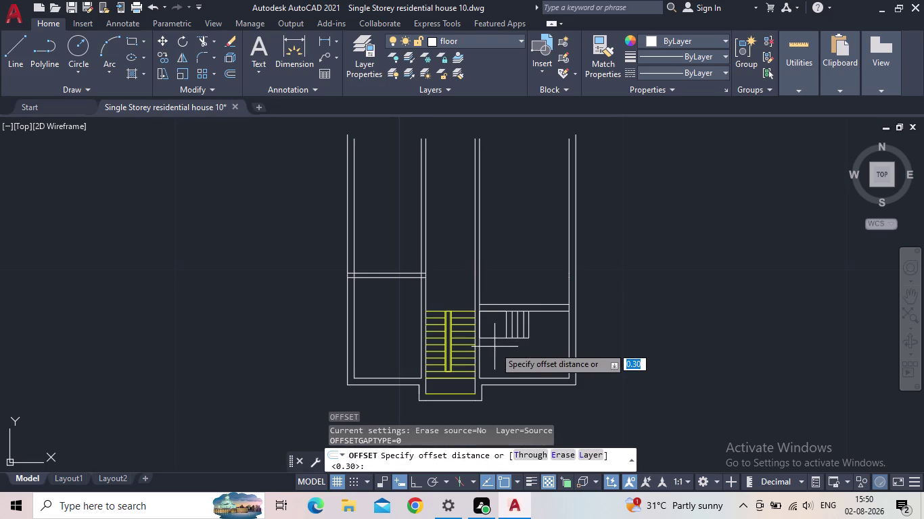
Offset a wall line 6 units upward toward the top of the plan.
key(6)
key(Return)
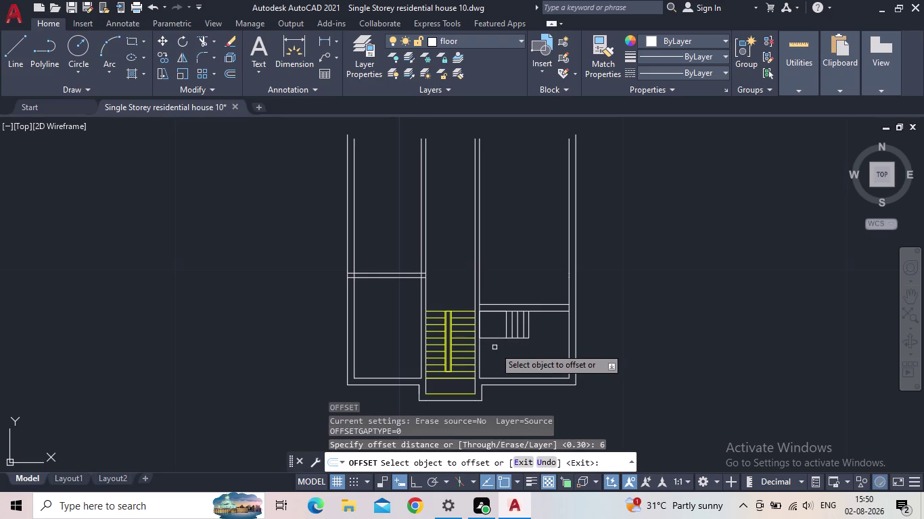
click(530, 305)
click(512, 200)
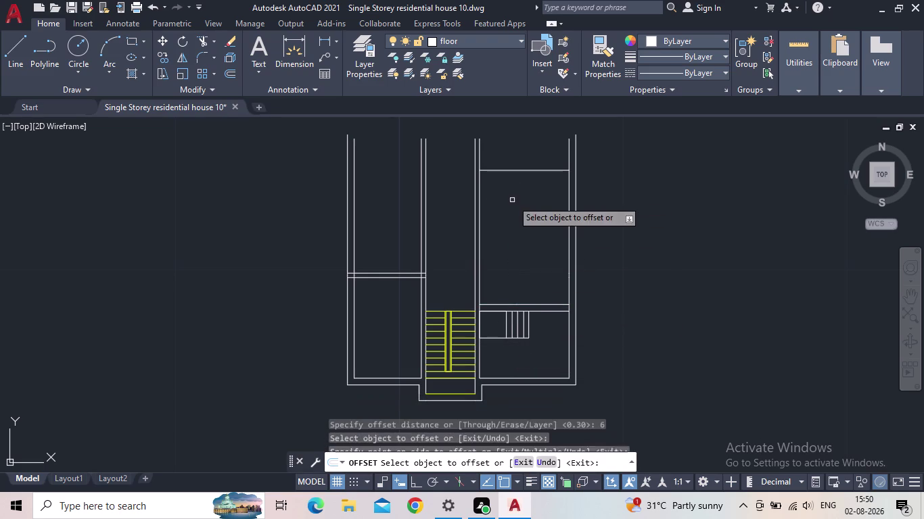
key(Escape)
Offset the new top line 0.30 upward to form the double wall.
key(o)
key(Return)
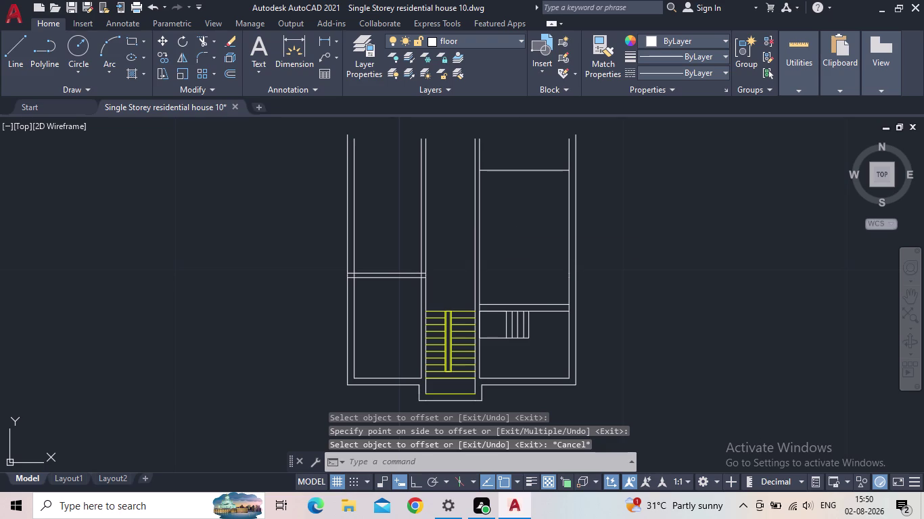
text(0.30)
key(Return)
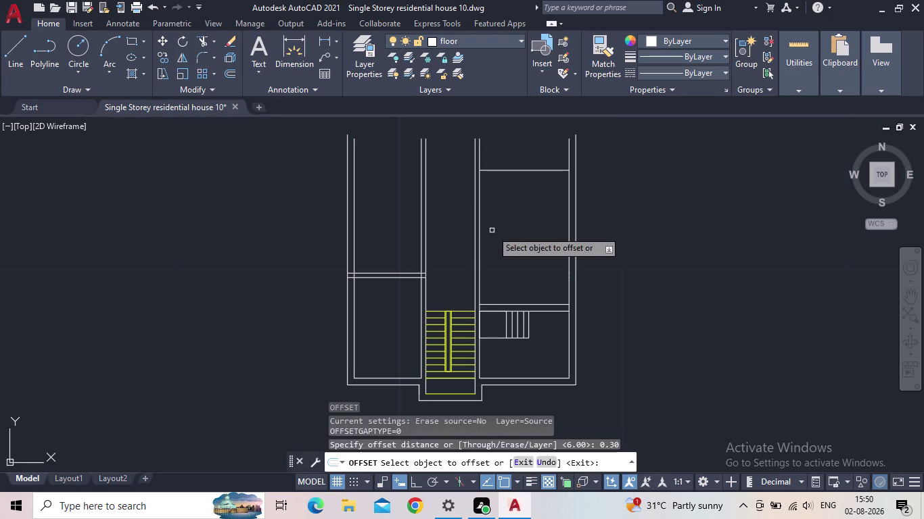
click(522, 171)
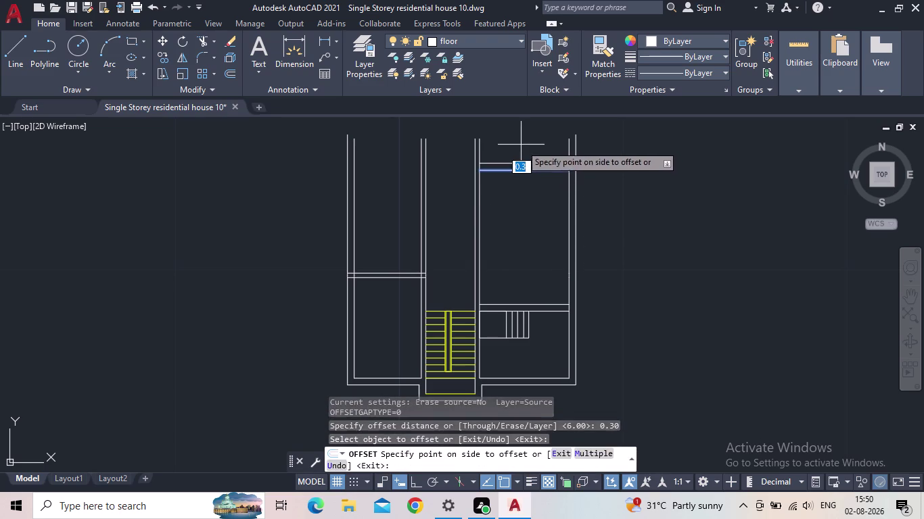
click(520, 144)
key(Escape)
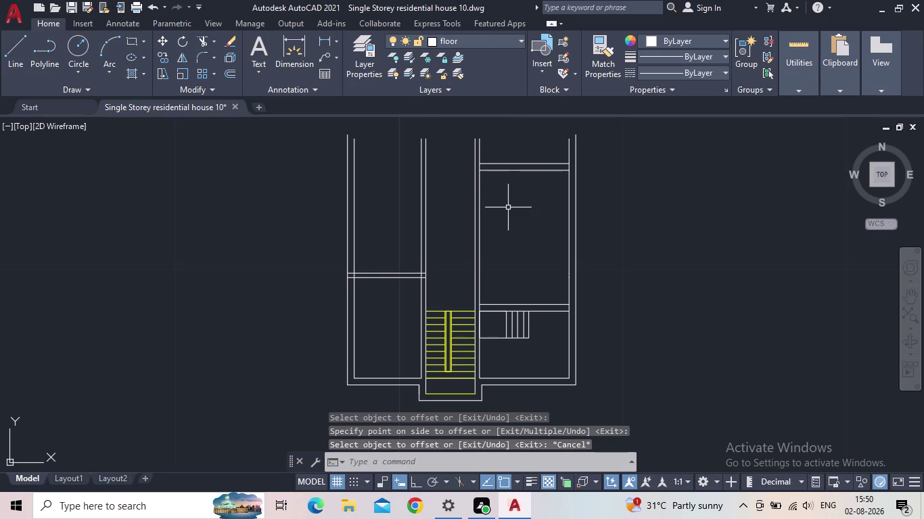
Extend the lower top-wall line left to the outer wall.
text(ex)
key(space)
click(511, 163)
click(491, 164)
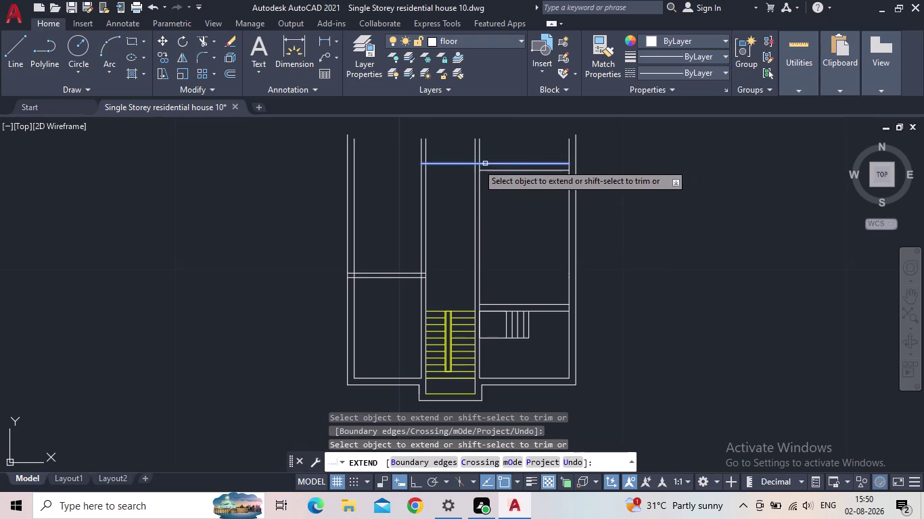
click(446, 164)
click(437, 164)
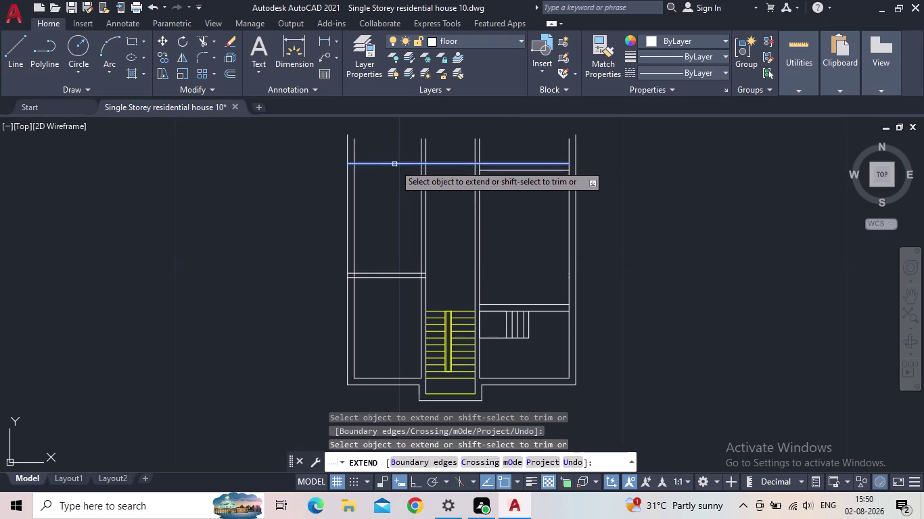
click(389, 163)
Extend the upper top-wall line left to the outer wall too.
click(504, 170)
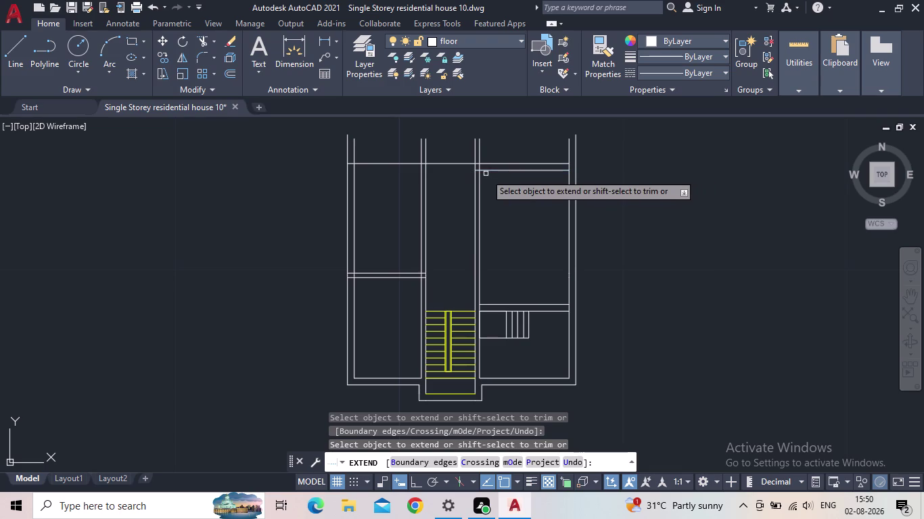
click(487, 171)
click(443, 169)
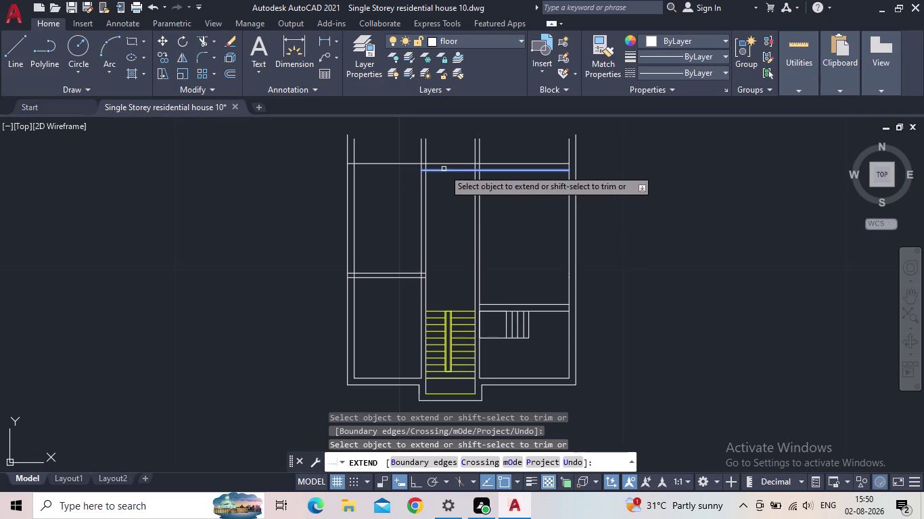
click(439, 170)
click(383, 171)
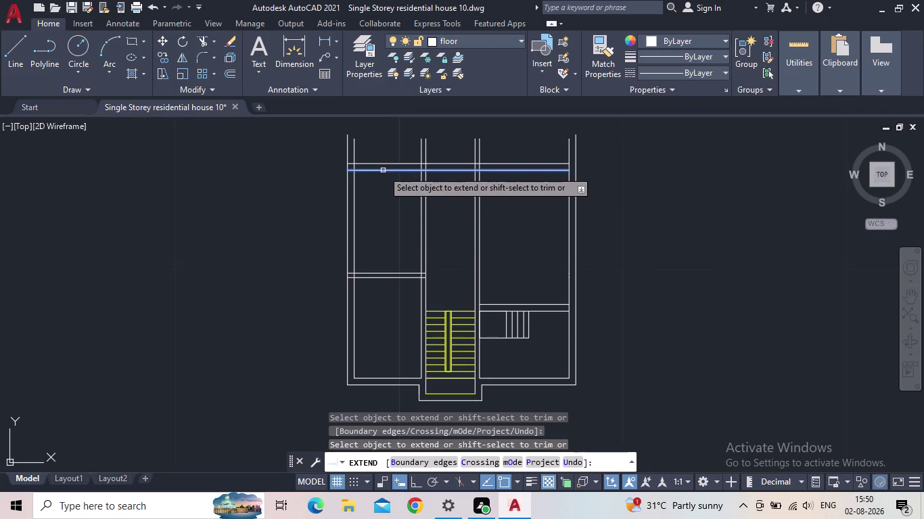
key(Escape)
Start a linear dimension on the plan, pick a first point, then cancel it.
click(327, 37)
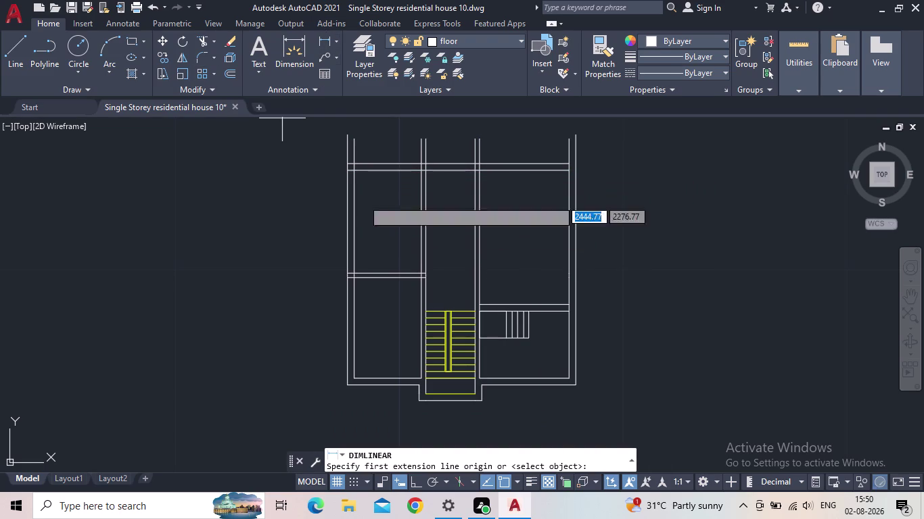
scroll(up, 3)
drag(358, 291, 359, 278)
middle_drag(356, 198, 378, 285)
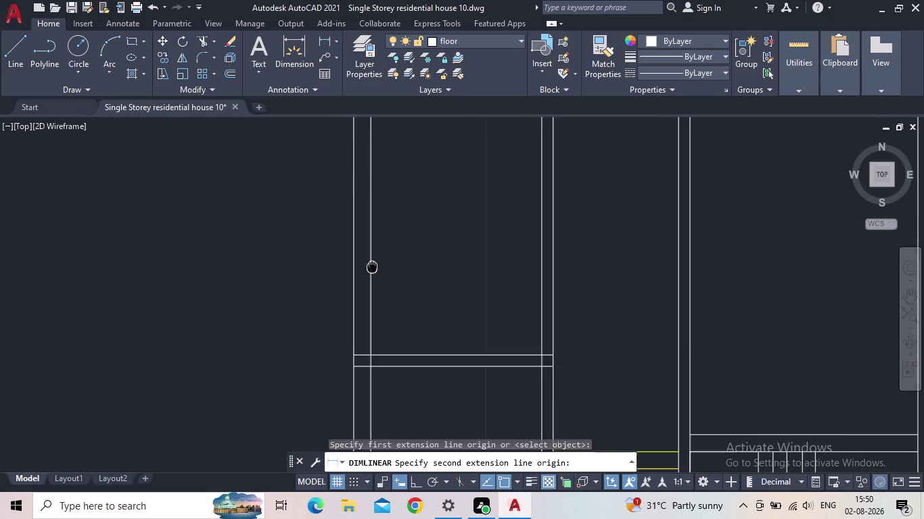
middle_drag(378, 285, 396, 334)
scroll(down, 3)
click(396, 228)
scroll(down, 3)
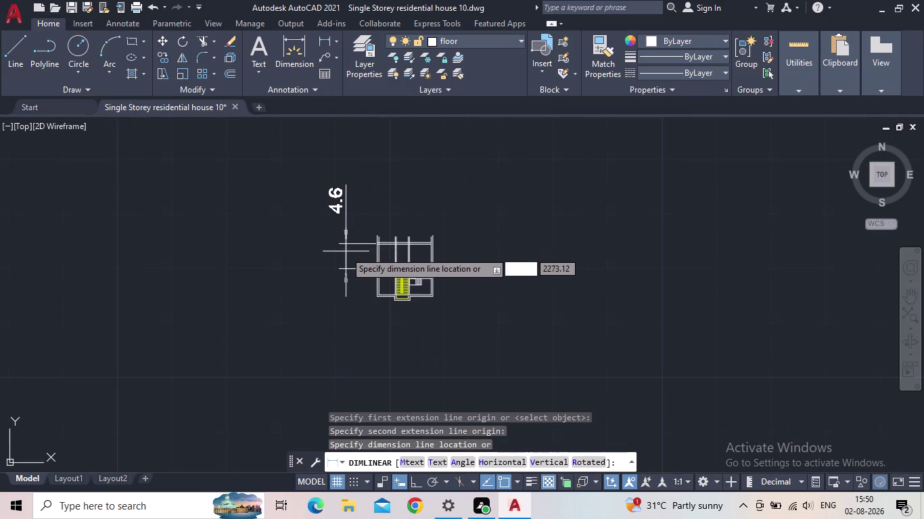
key(Escape)
scroll(up, 3)
scroll(up, 3)
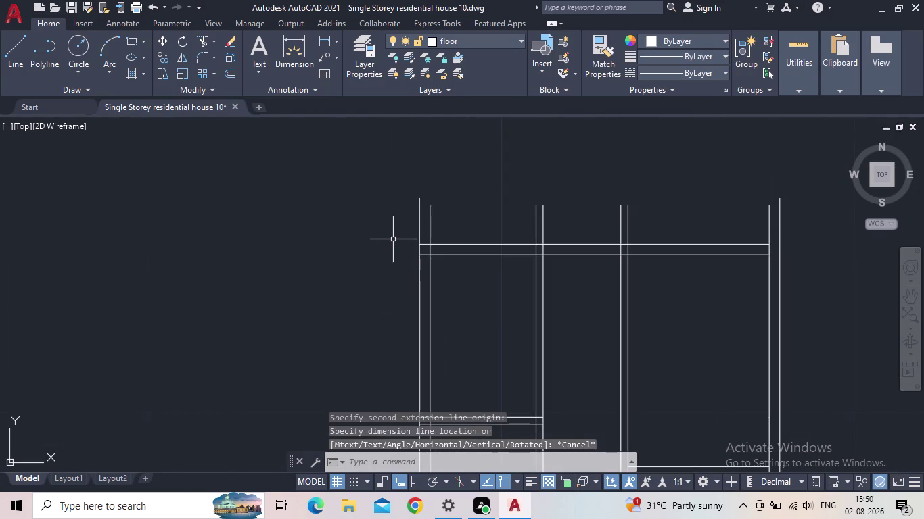
Fence-trim wall ends above the top wall, then undo the last trim.
key(t)
key(r)
key(space)
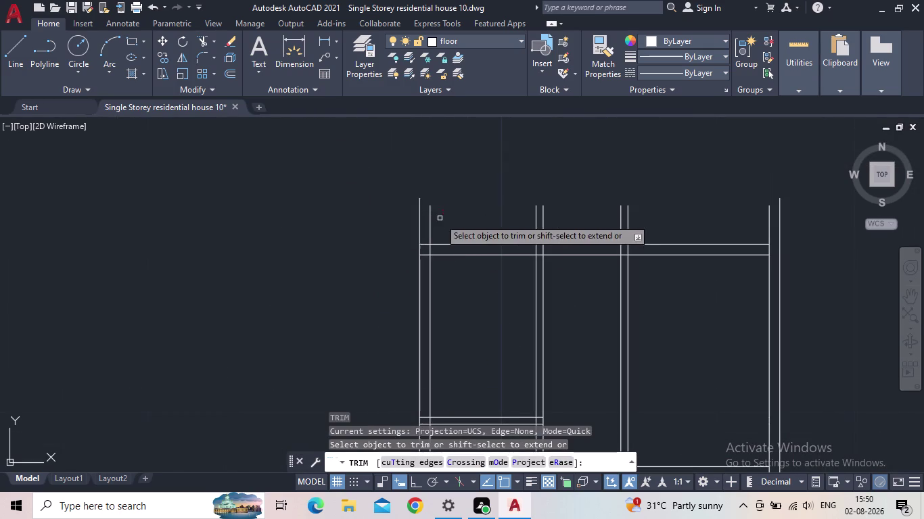
drag(444, 221, 397, 225)
drag(811, 221, 828, 227)
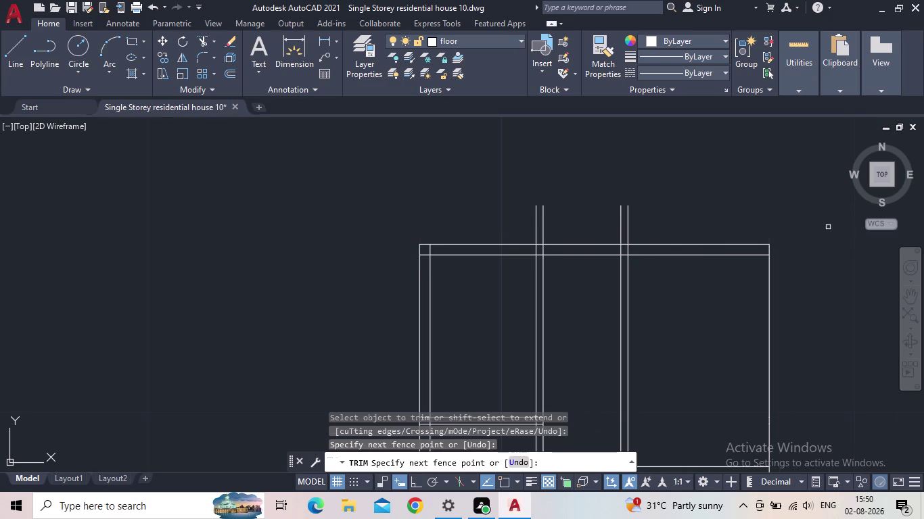
click(152, 7)
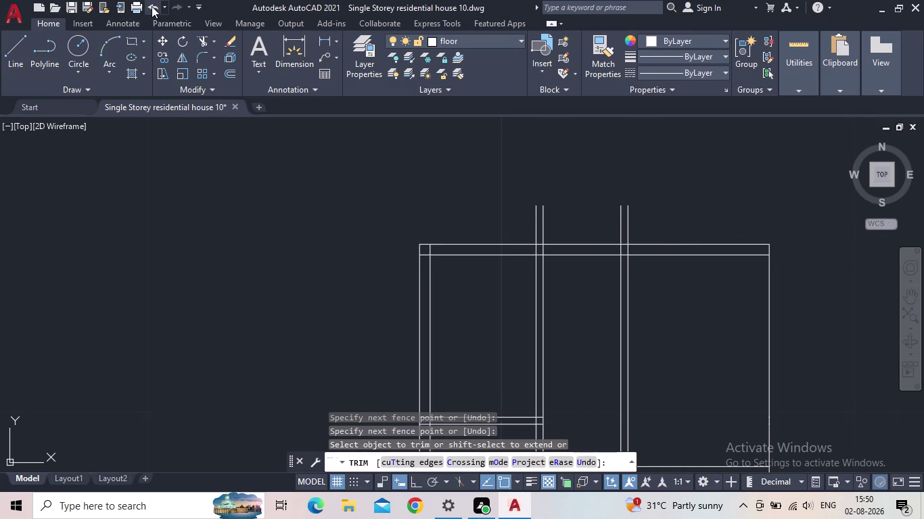
scroll(down, 3)
middle_drag(292, 196, 251, 204)
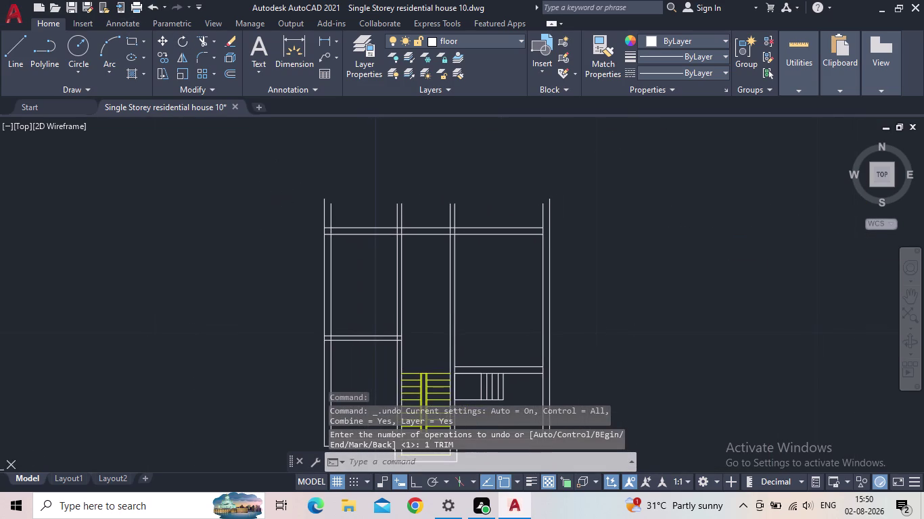
Trim six wall line ends protruding above the new top wall.
key(t)
key(r)
key(space)
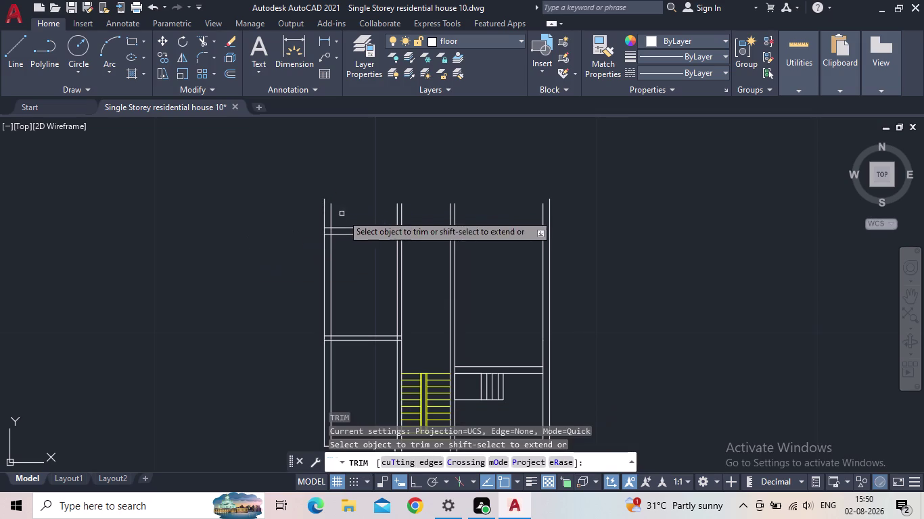
click(342, 215)
click(305, 212)
click(412, 214)
click(384, 214)
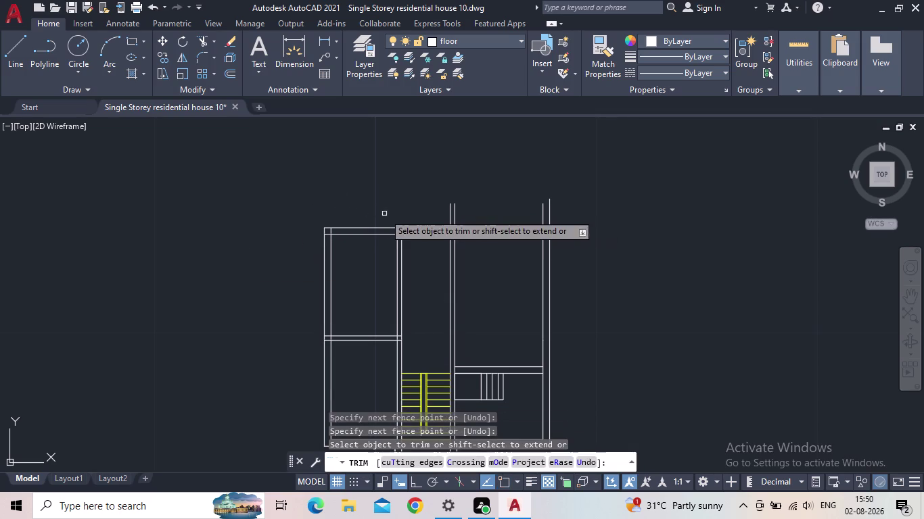
click(468, 212)
click(435, 215)
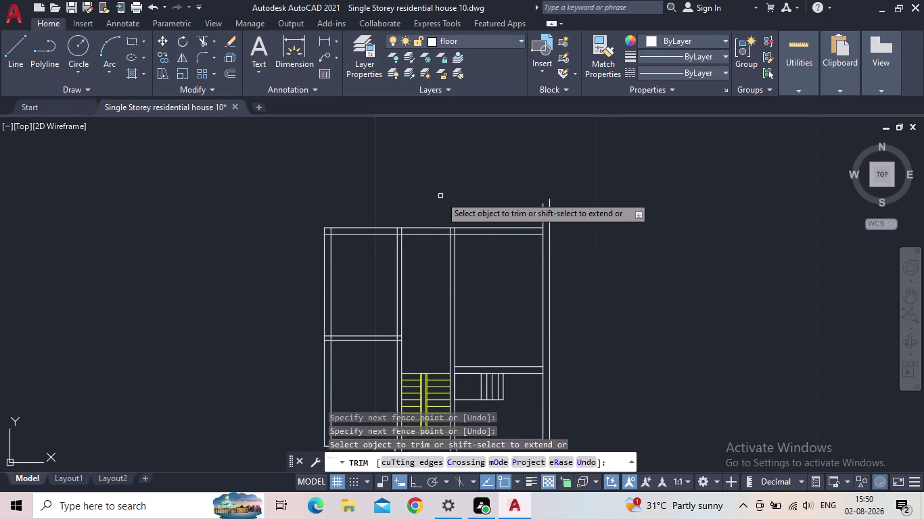
key(Escape)
Extend both top wall lines to meet the top right corner.
middle_drag(466, 242, 404, 261)
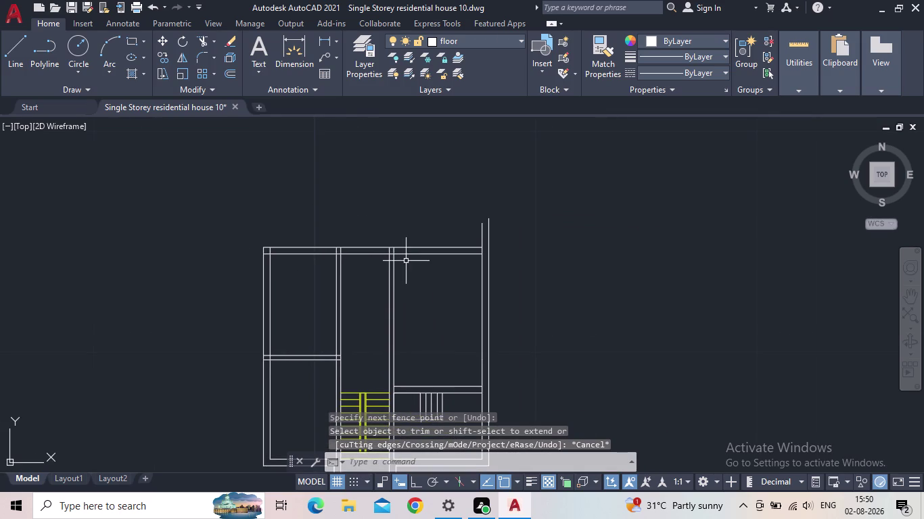
text(ex)
key(space)
scroll(up, 3)
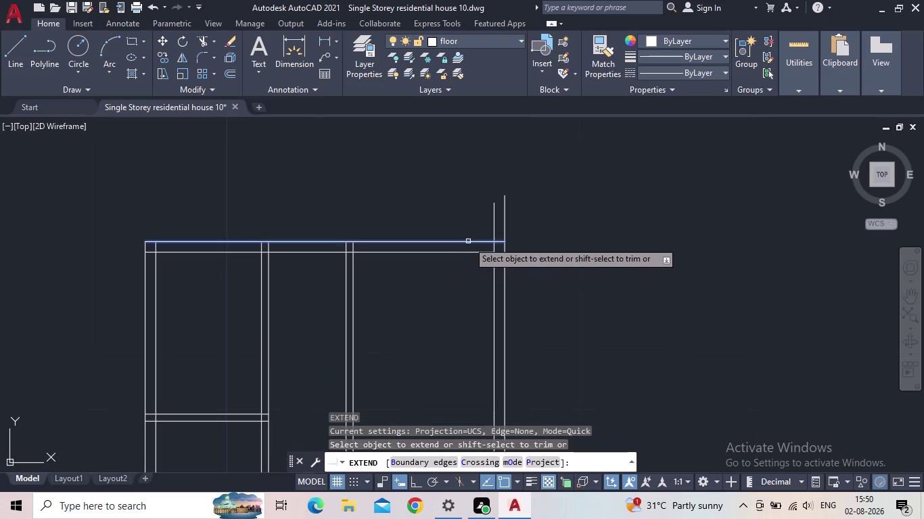
click(469, 243)
click(479, 255)
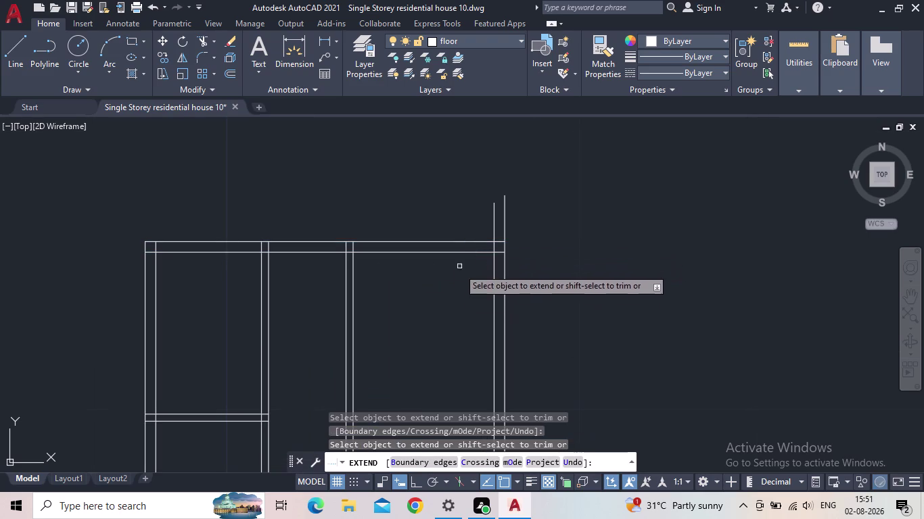
key(Escape)
Fence-trim the vertical line ends above the top wall and quick-save the drawing.
key(t)
key(r)
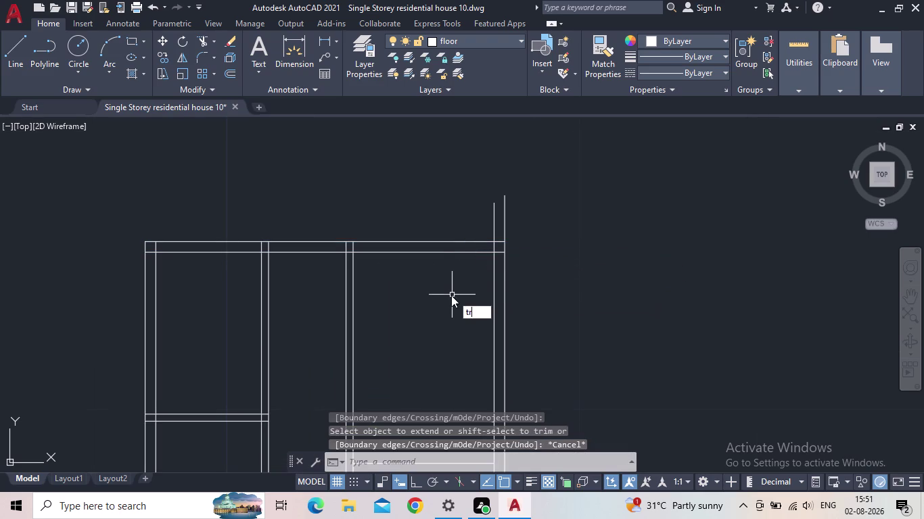
key(space)
drag(544, 222, 481, 222)
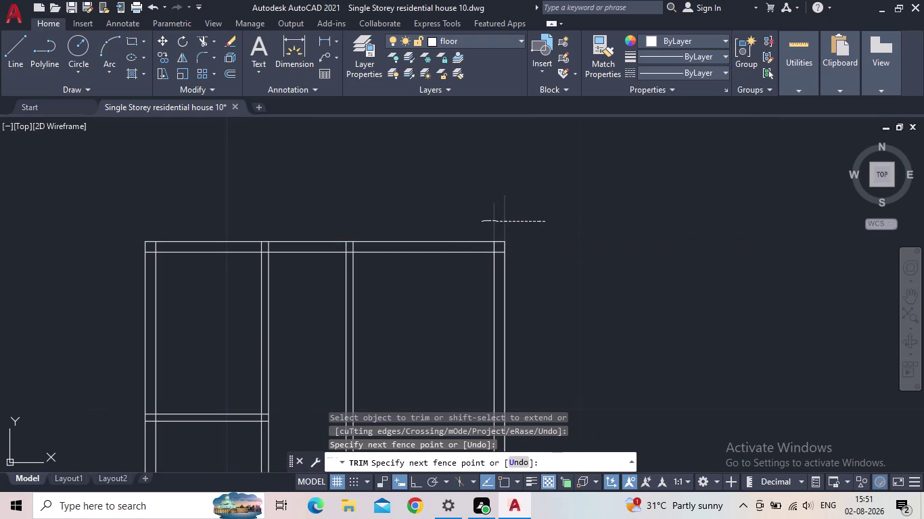
scroll(down, 3)
middle_drag(471, 223, 412, 194)
scroll(down, 3)
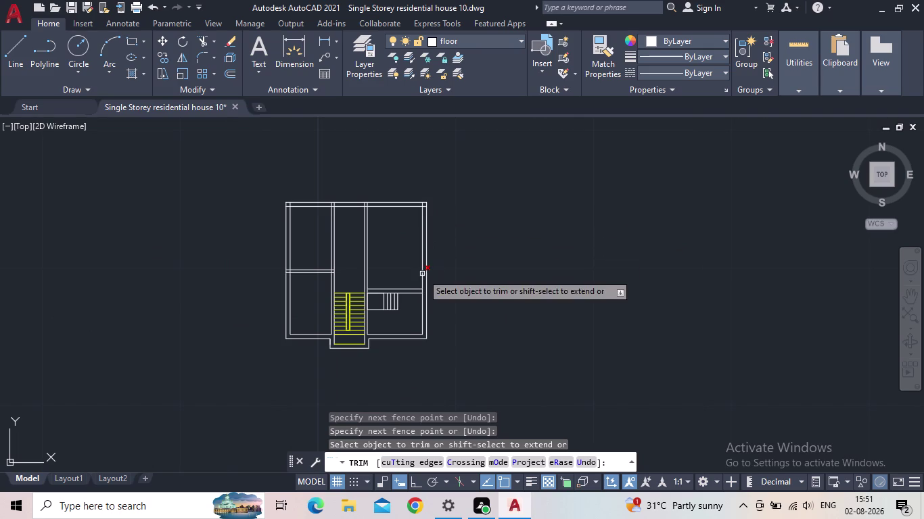
key(Escape)
click(74, 5)
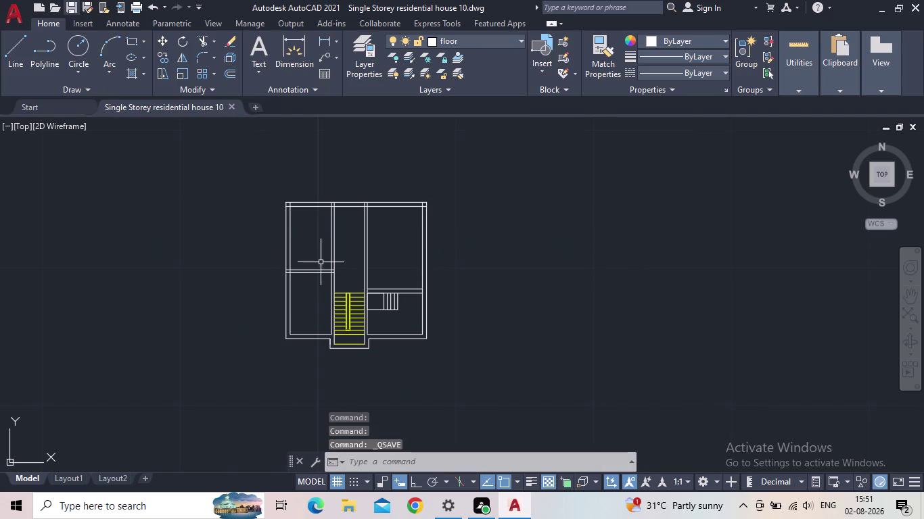
Offset the interior vertical wall line 1.2 units to its left.
scroll(up, 3)
scroll(up, 3)
middle_drag(346, 224, 335, 259)
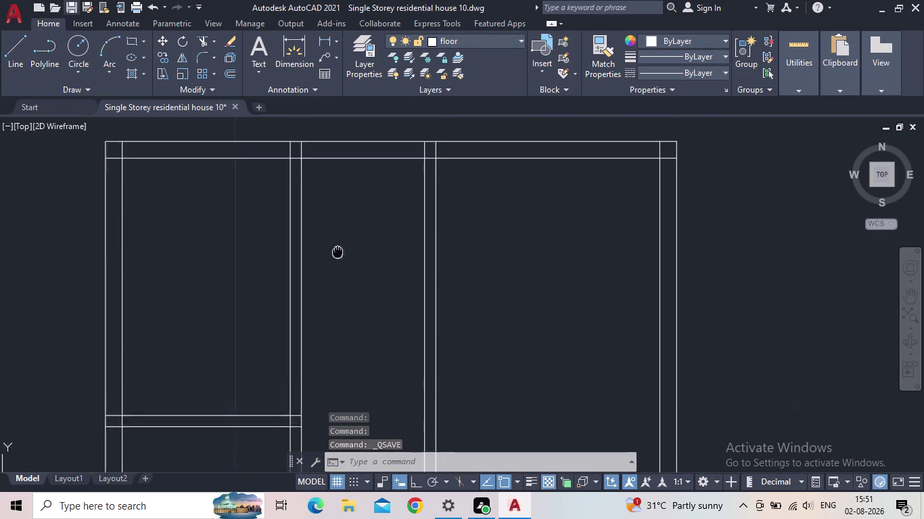
middle_drag(336, 259, 330, 276)
scroll(down, 3)
key(o)
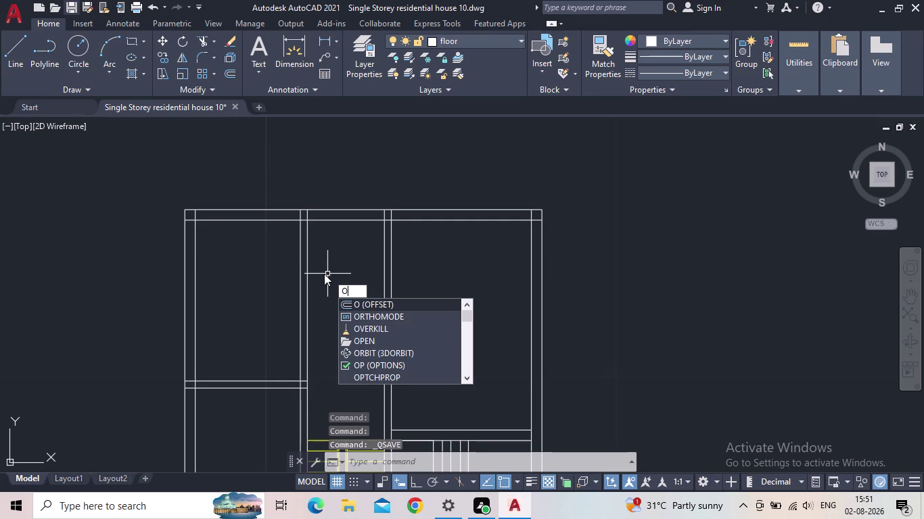
key(Return)
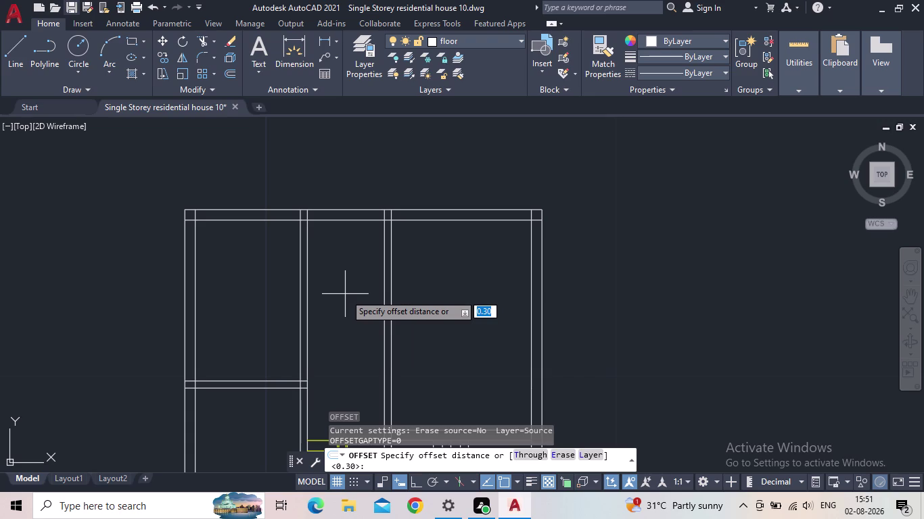
text(1.2)
key(Return)
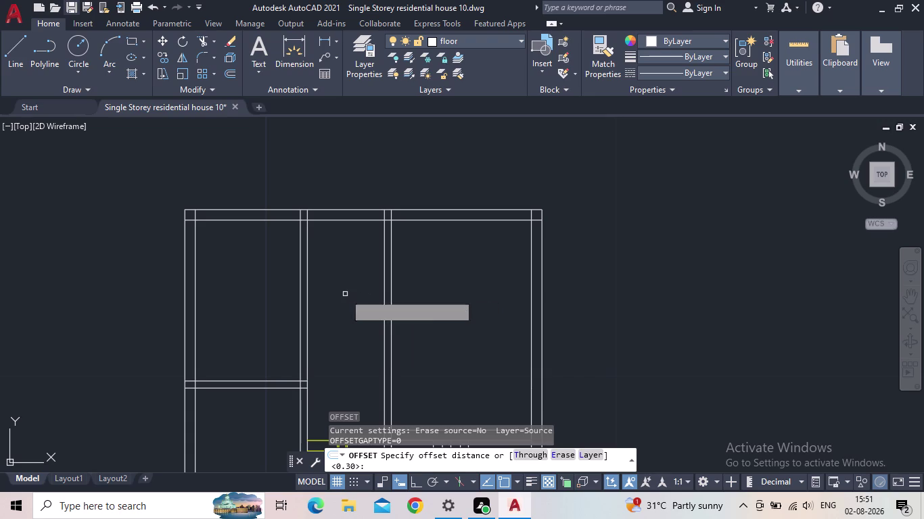
click(307, 277)
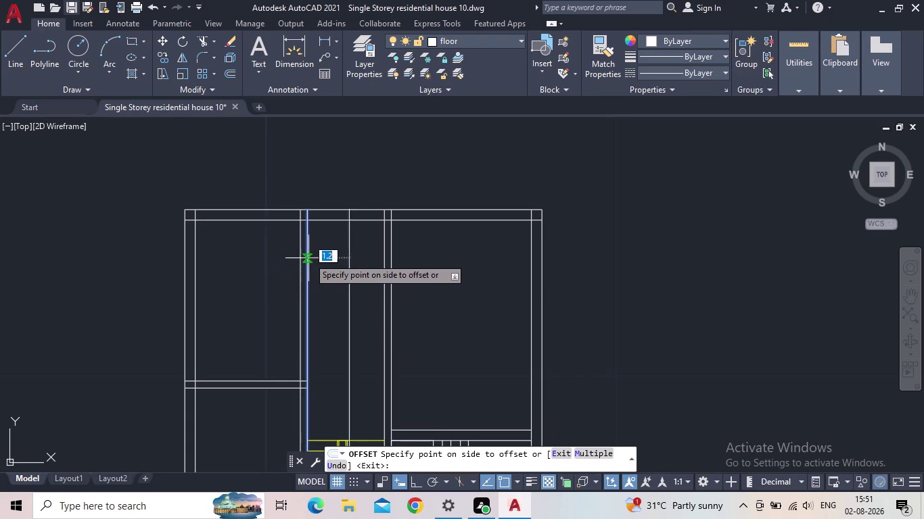
click(306, 263)
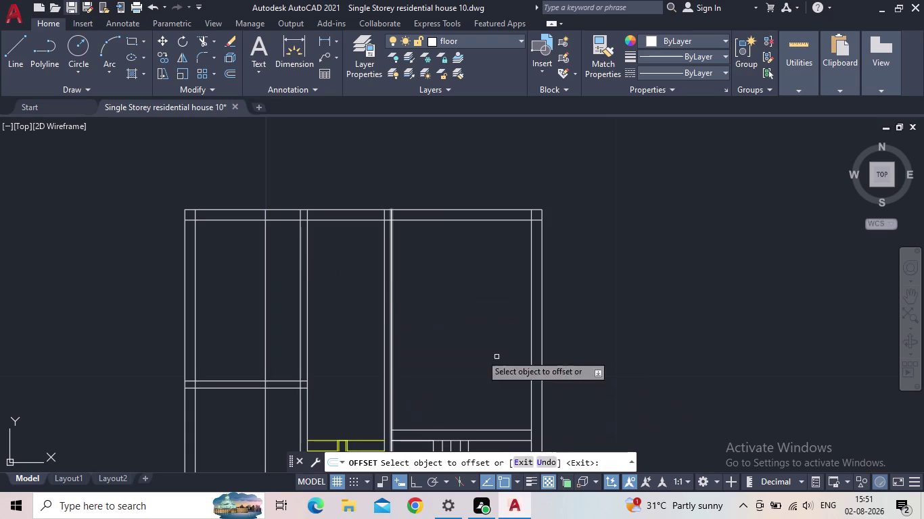
Offset another line by 1.2, then select the new vertical line.
click(308, 271)
click(340, 277)
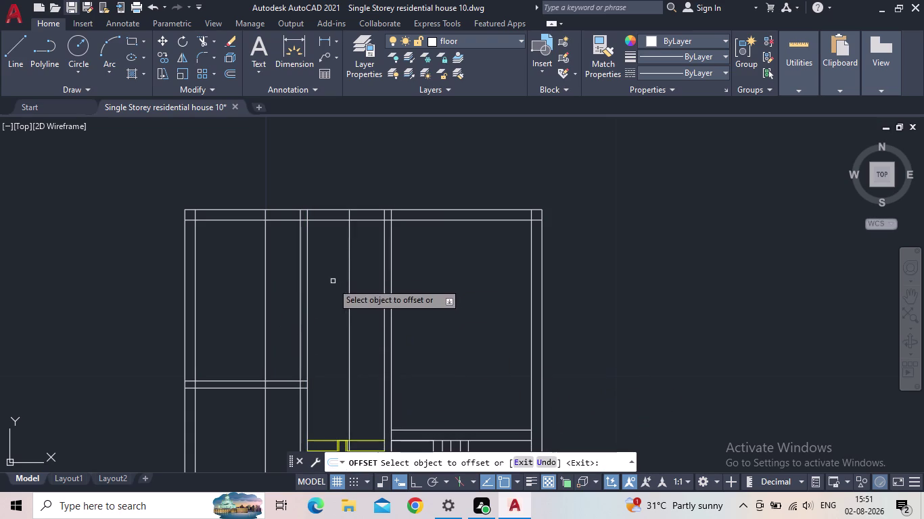
key(Escape)
drag(289, 285, 280, 285)
click(235, 283)
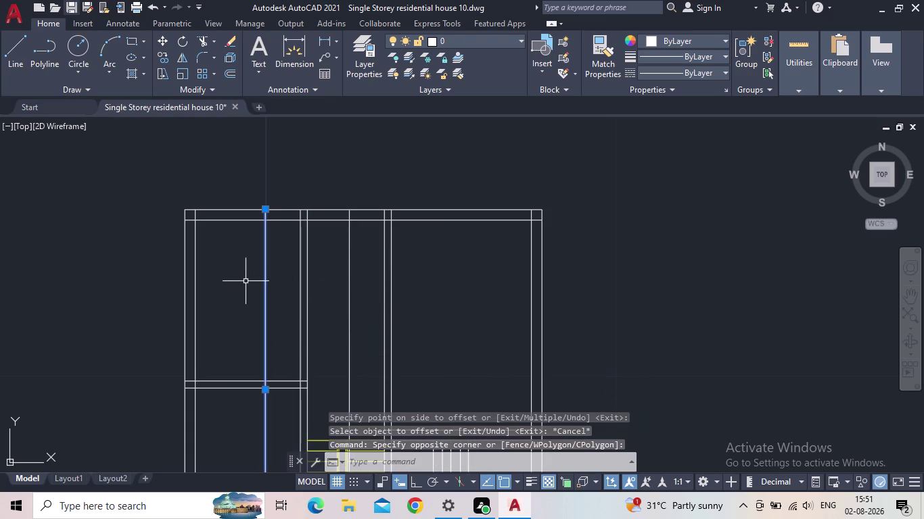
Delete the selected line and offset the vertical partition 0.20 to give it thickness.
key(Delete)
key(o)
key(Return)
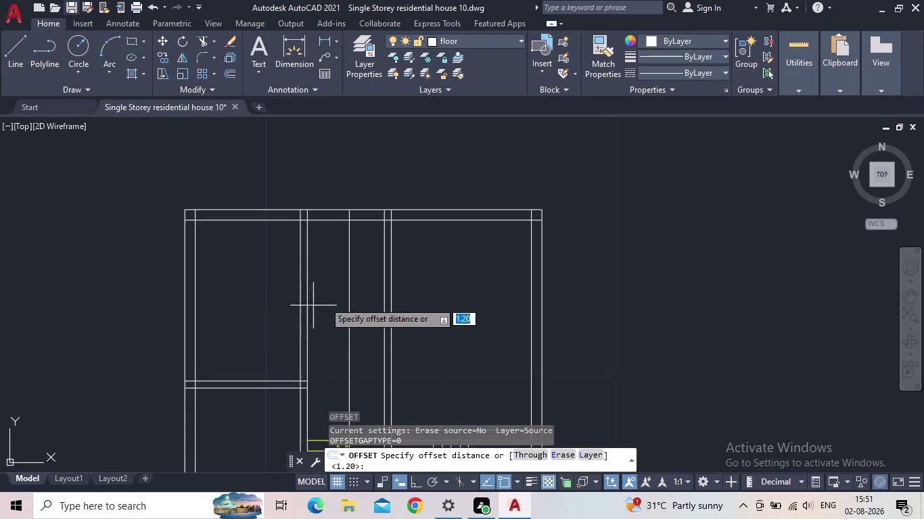
key(Escape)
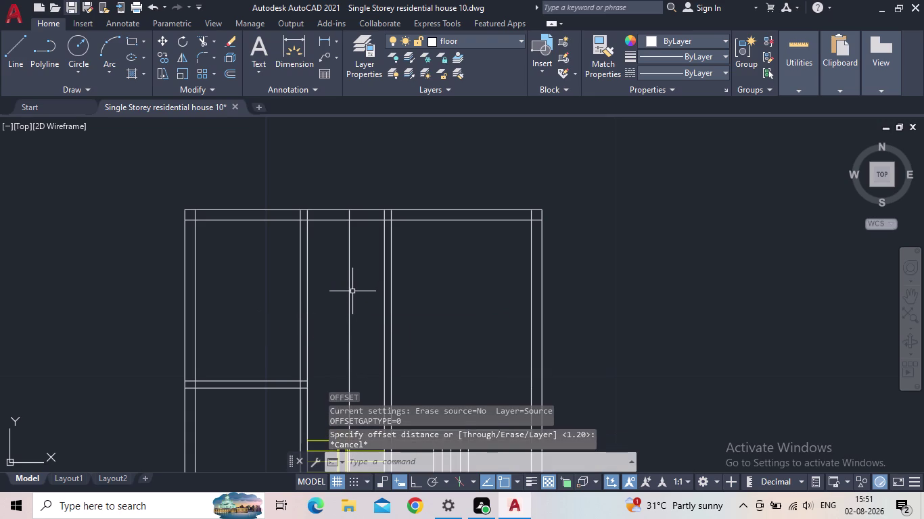
key(o)
key(Return)
text(0)
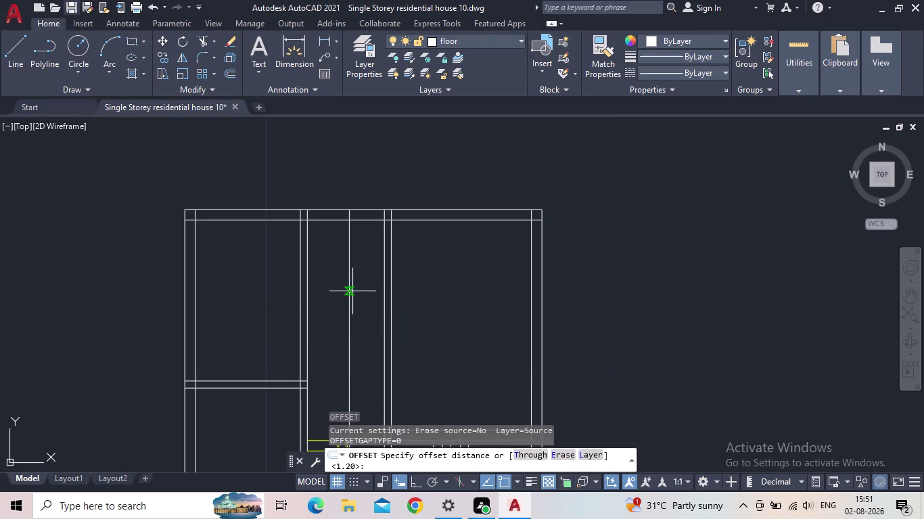
text(.20)
key(Return)
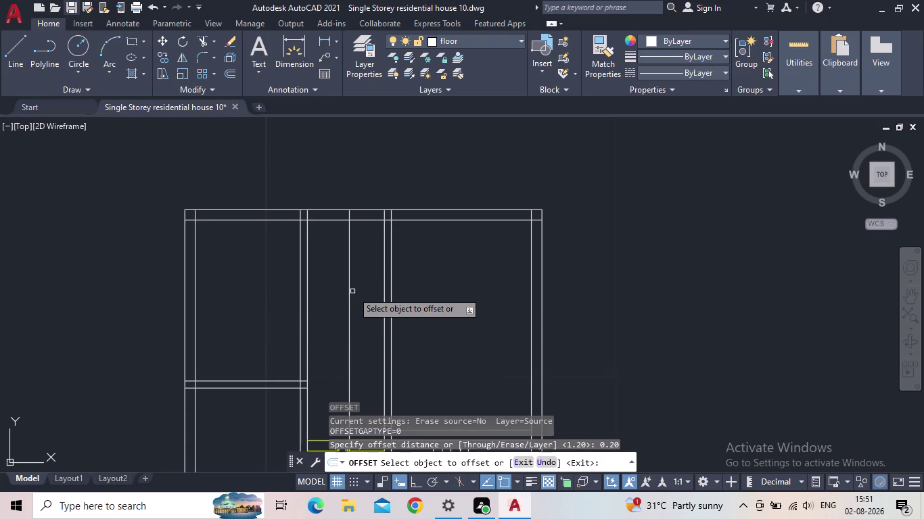
click(350, 277)
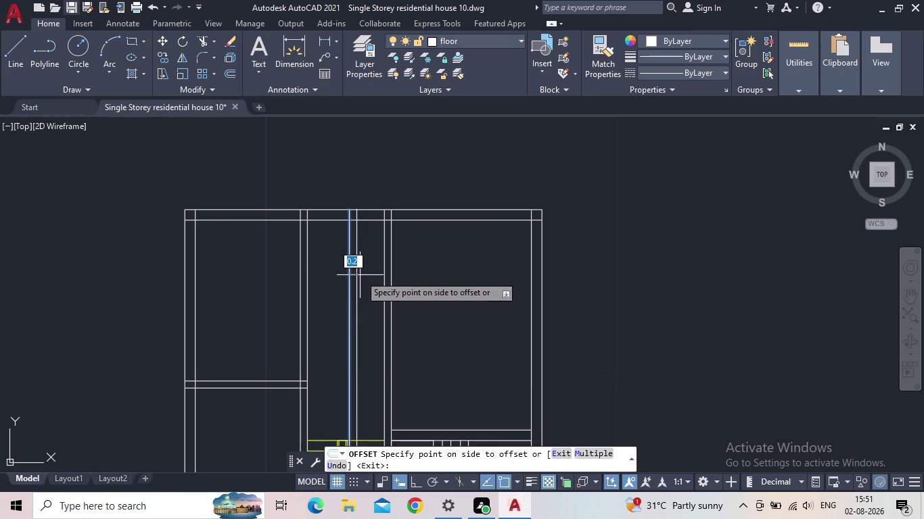
click(360, 276)
key(Escape)
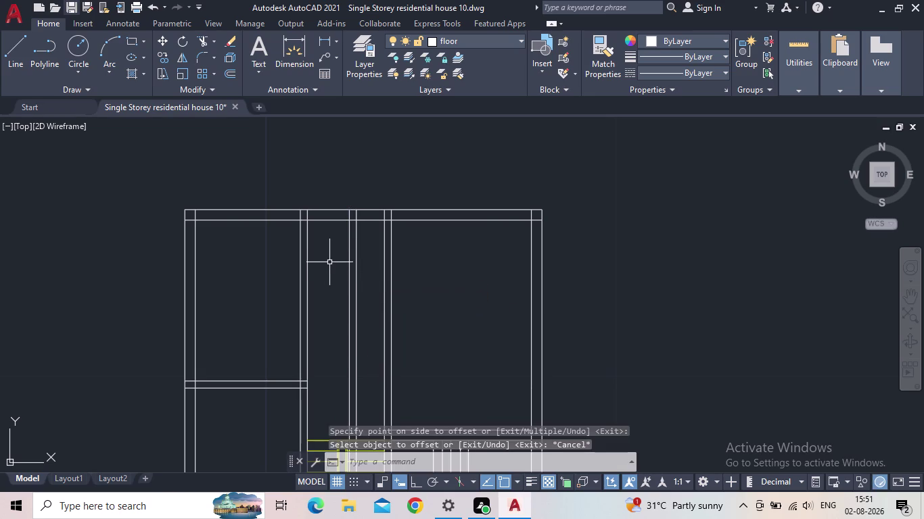
Offset the top wall line 2 units downward for a horizontal partition.
key(o)
key(Return)
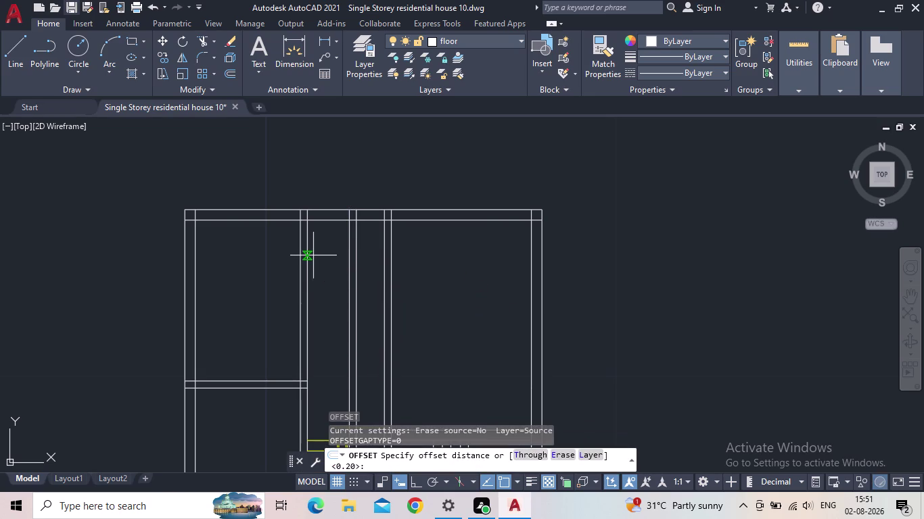
key(2)
key(Return)
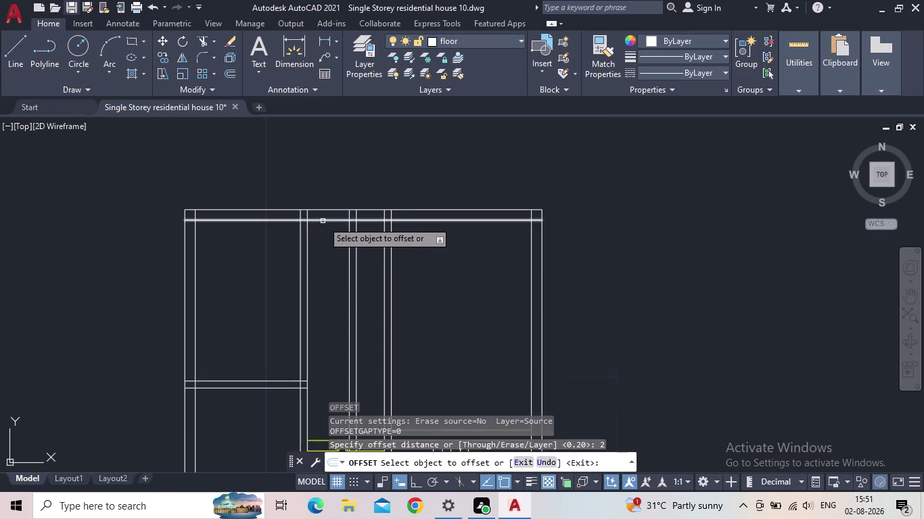
click(322, 221)
click(332, 271)
key(Escape)
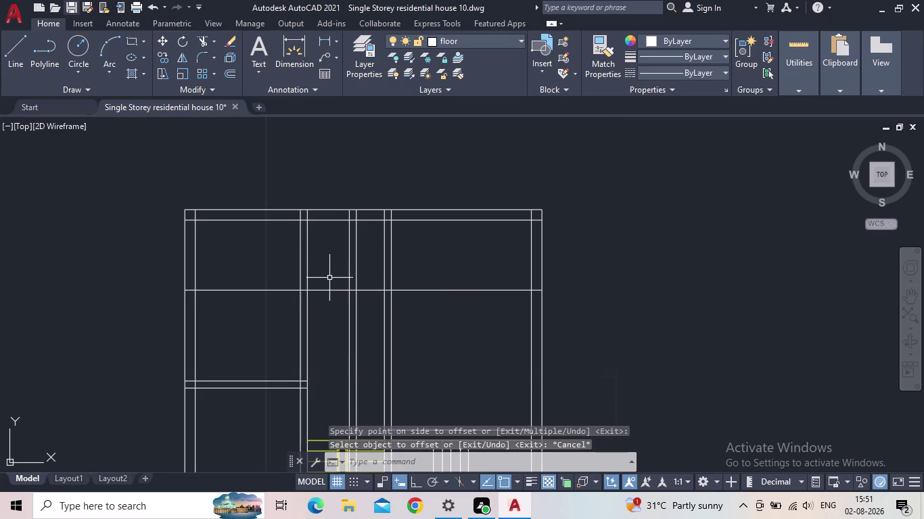
Offset the new horizontal line 0.20 downward to complete the partition thickness.
key(o)
key(Return)
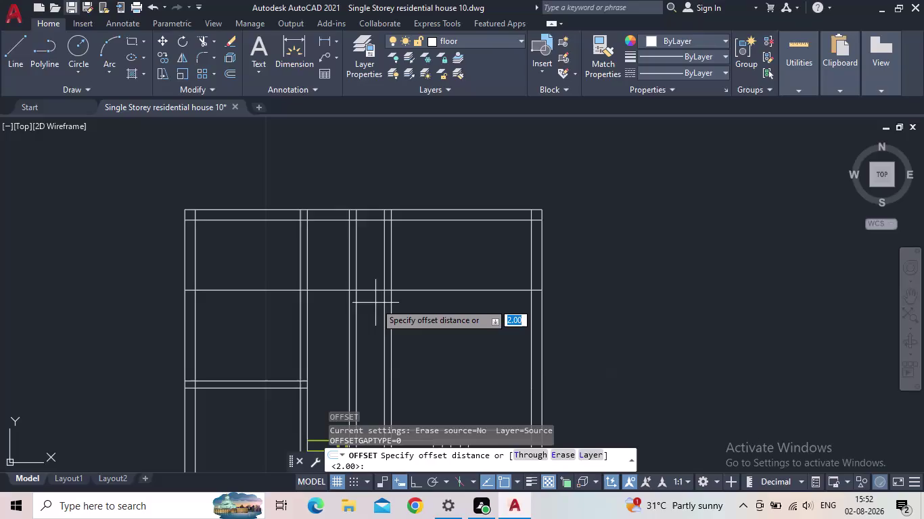
text(0.20)
key(Return)
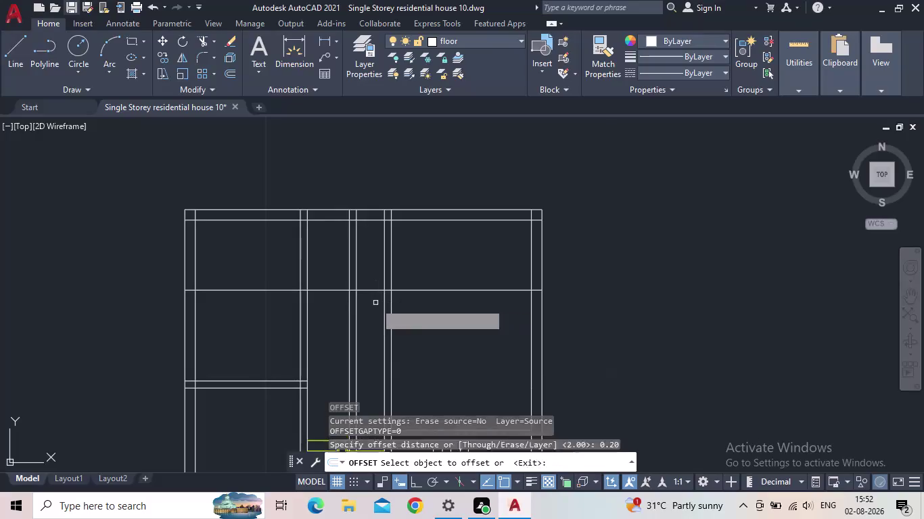
click(322, 290)
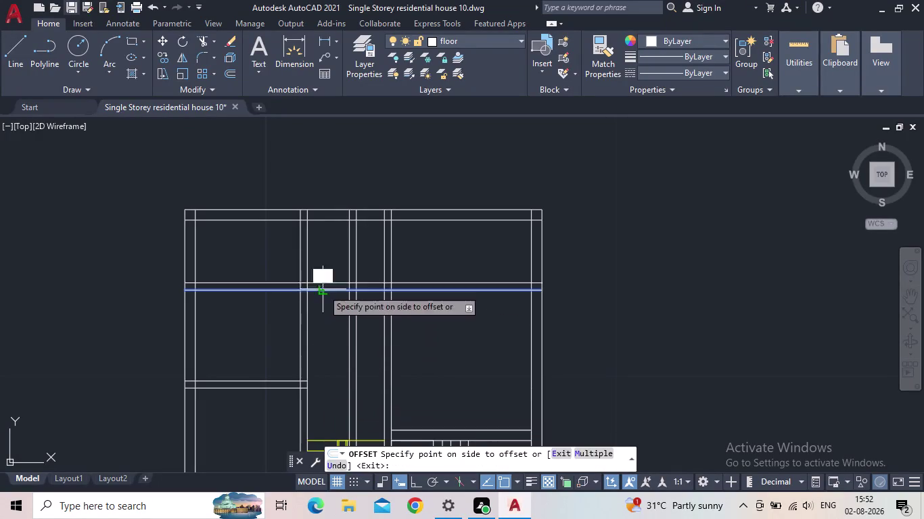
click(323, 317)
key(Escape)
key(t)
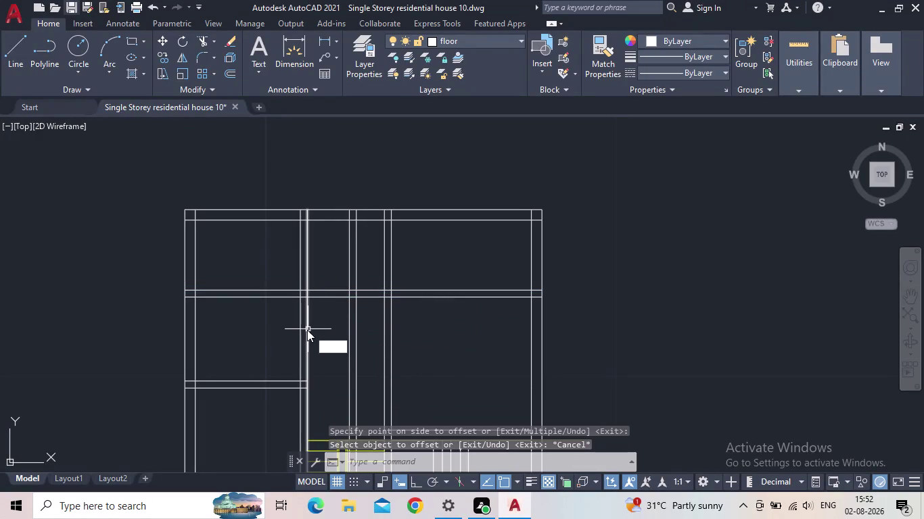
key(r)
key(space)
Fence-trim the horizontal partition lines at three openings, including into the right-hand room.
drag(272, 324, 265, 314)
click(246, 277)
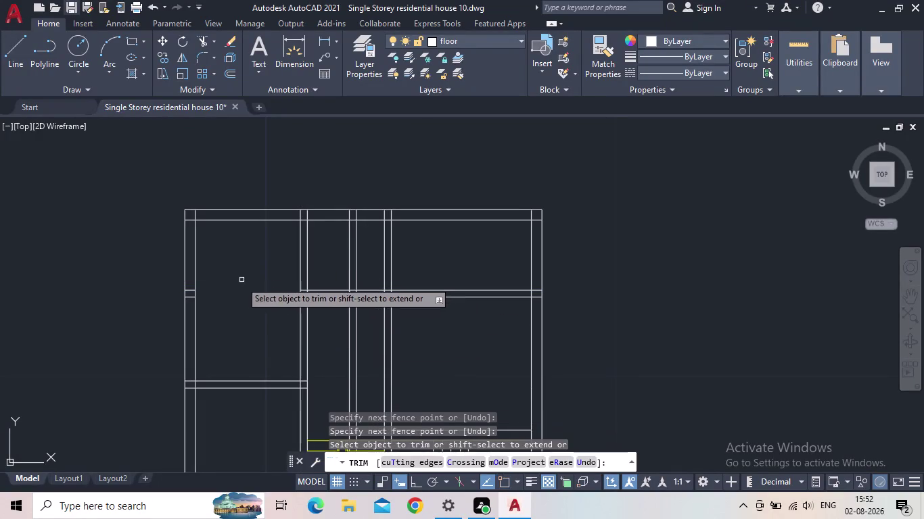
scroll(up, 3)
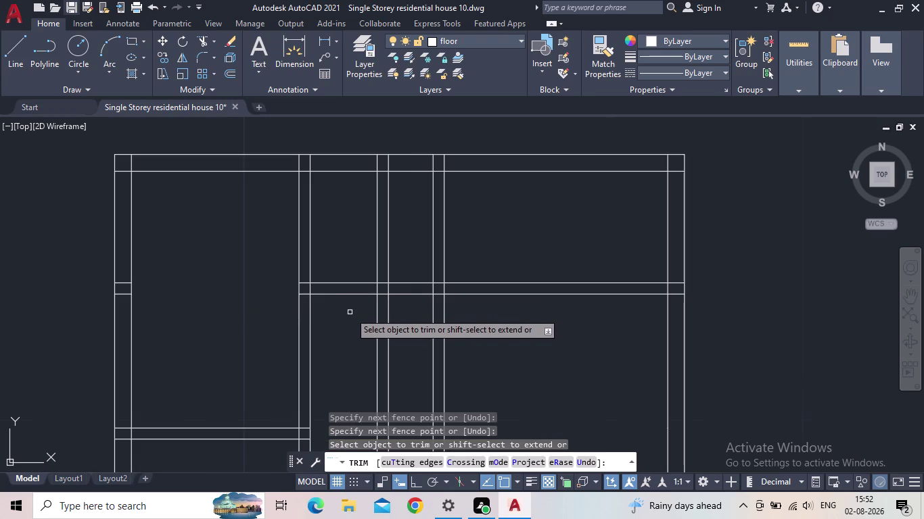
drag(424, 308, 413, 296)
click(401, 267)
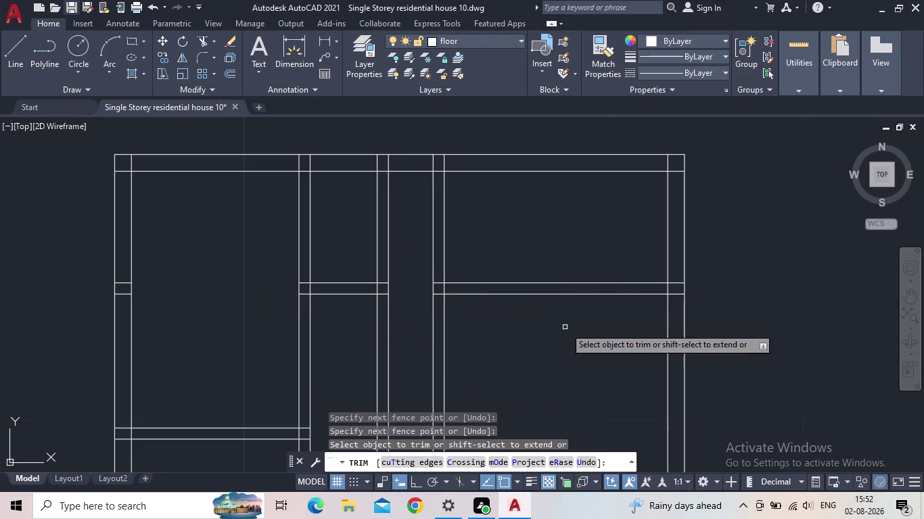
drag(565, 327, 559, 313)
click(532, 261)
key(Escape)
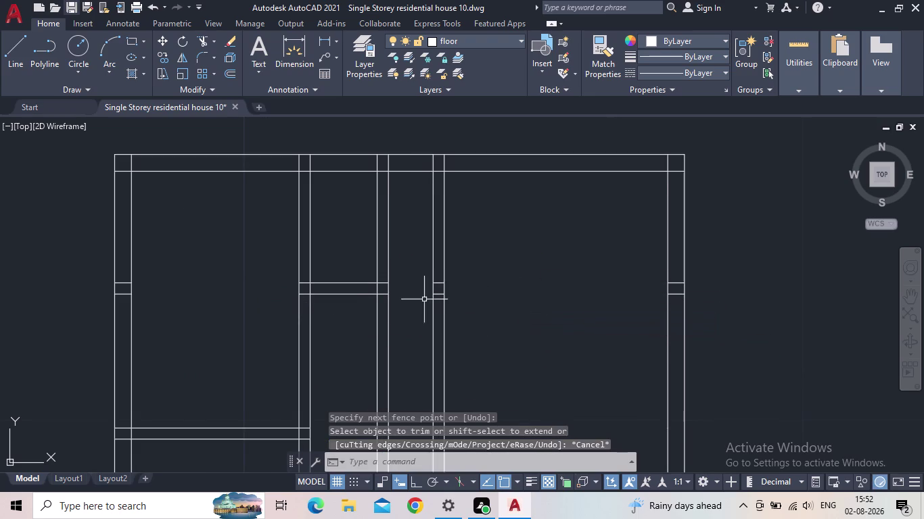
scroll(down, 3)
middle_drag(332, 288, 323, 324)
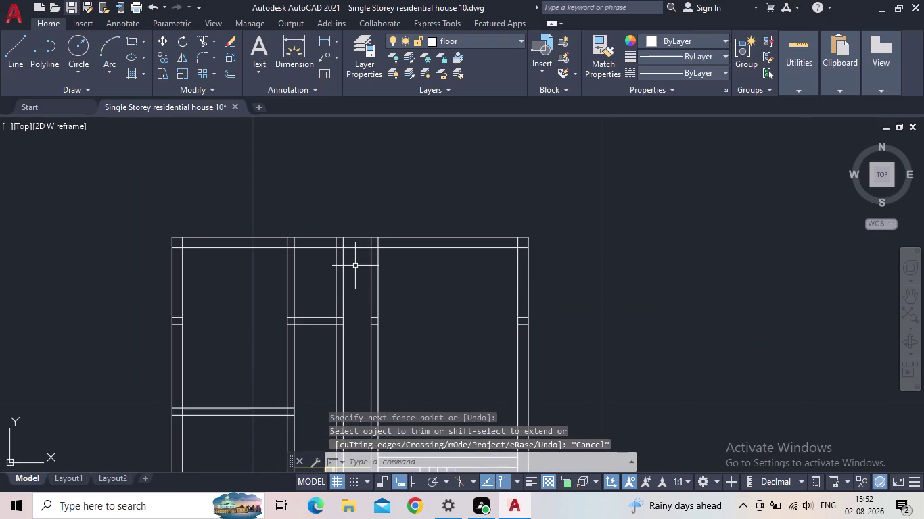
key(o)
key(Return)
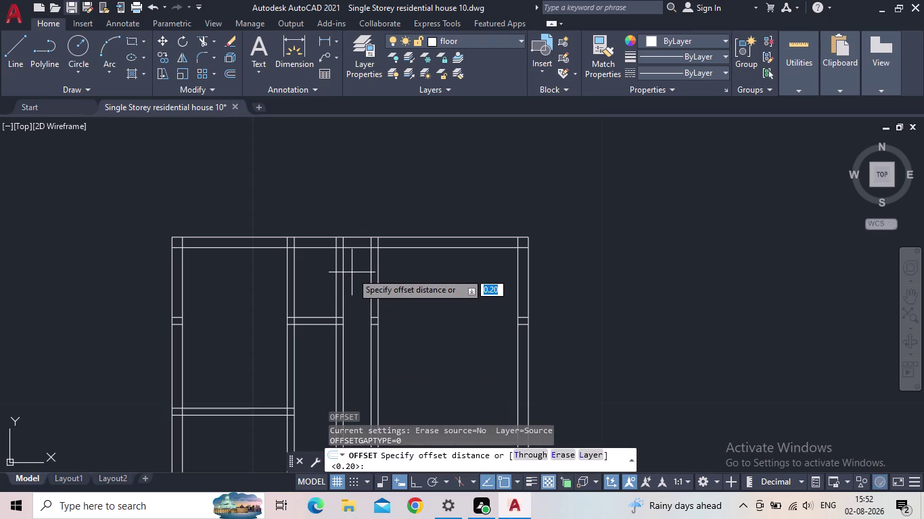
Offset a wall line 0.90 to mark one side of the new opening.
text(0.9)
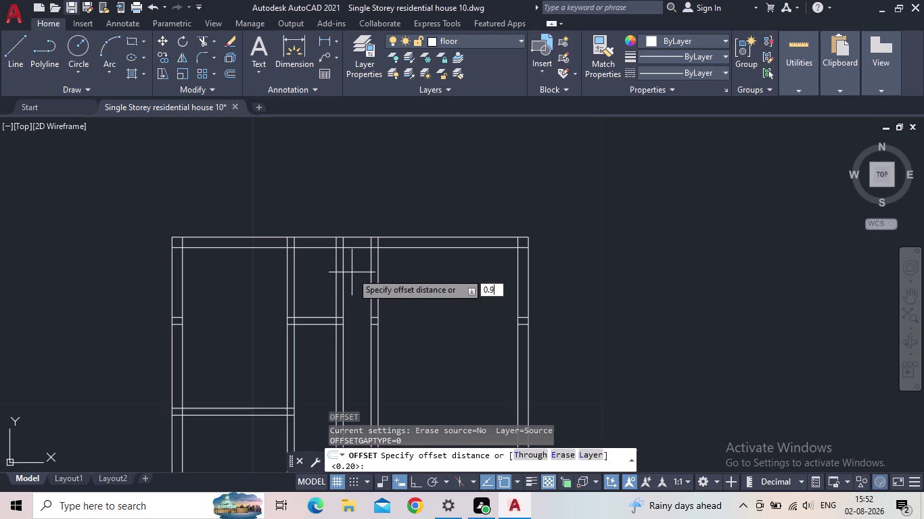
text(0)
key(Return)
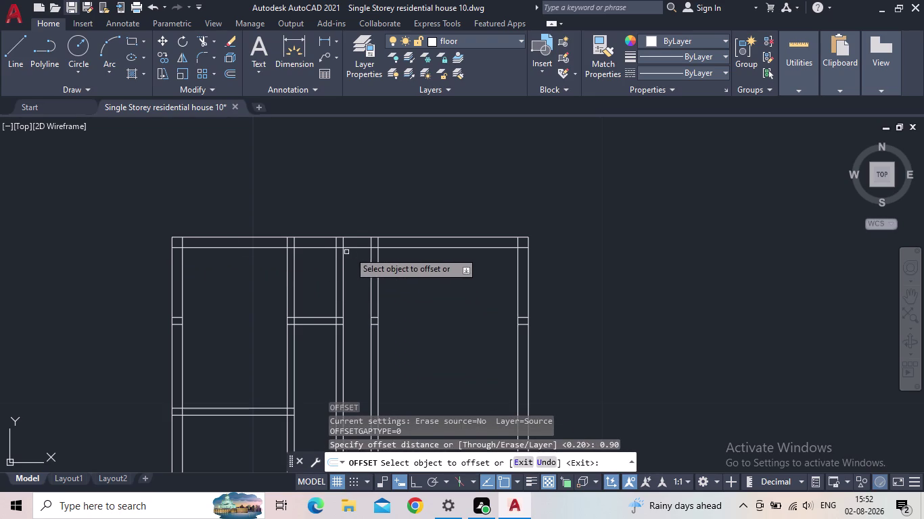
click(358, 248)
click(362, 321)
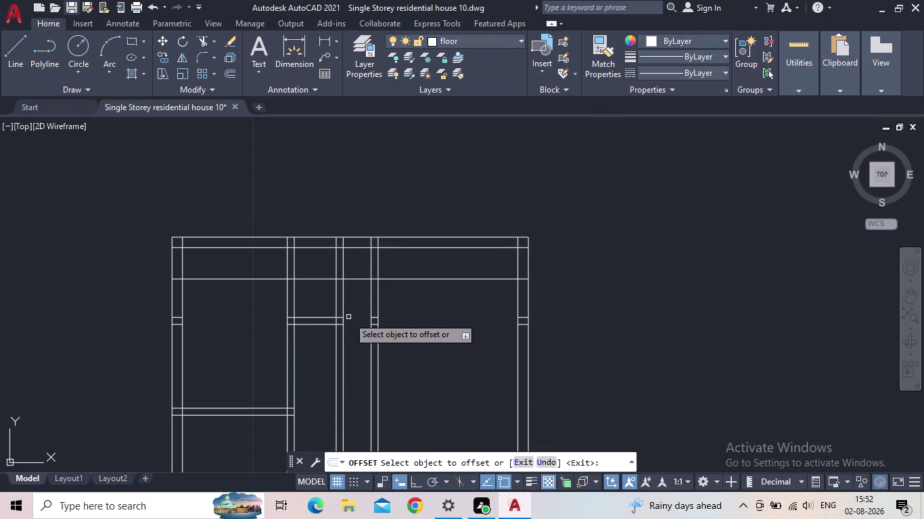
key(Escape)
Offset another wall line 0.20 to add the second parallel wall line.
key(i)
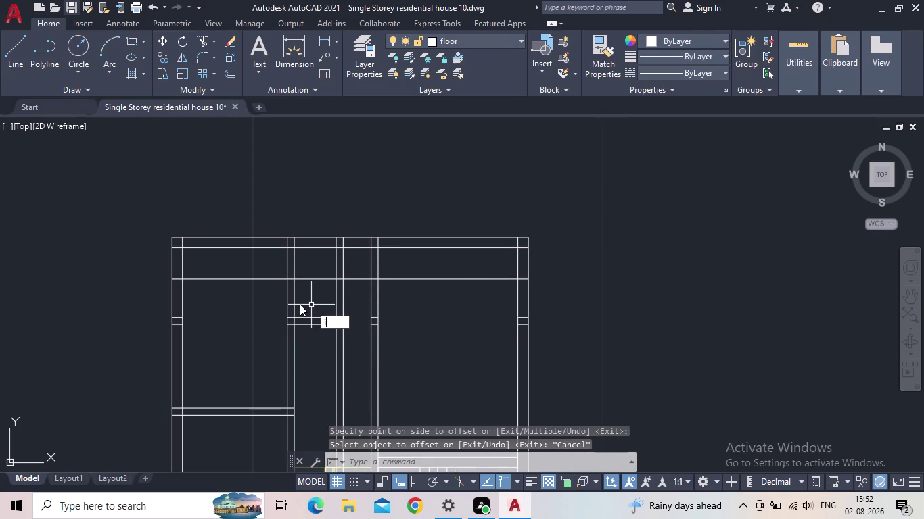
key(BackSpace)
key(o)
key(Return)
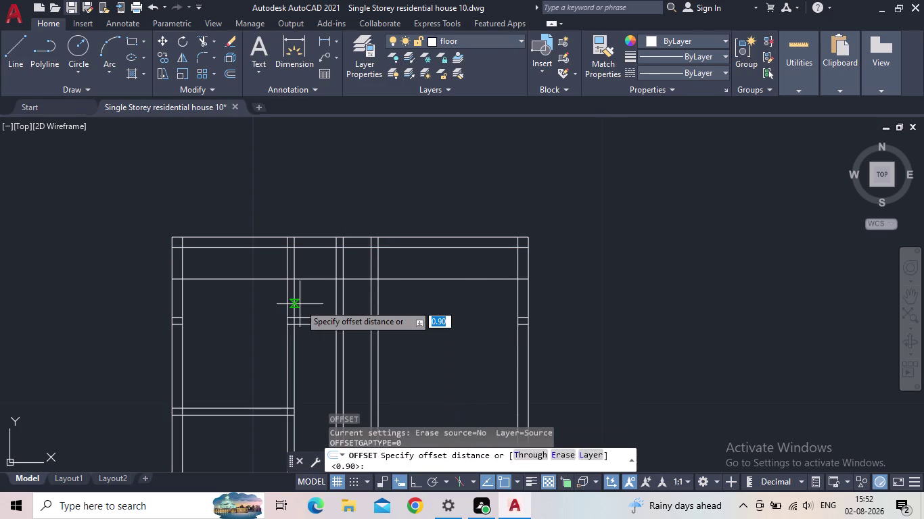
text(0.)
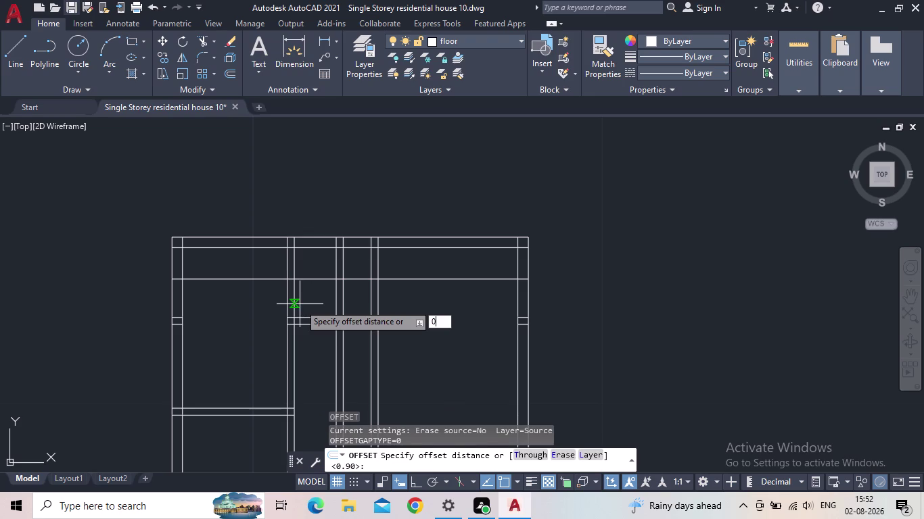
text(20)
key(Return)
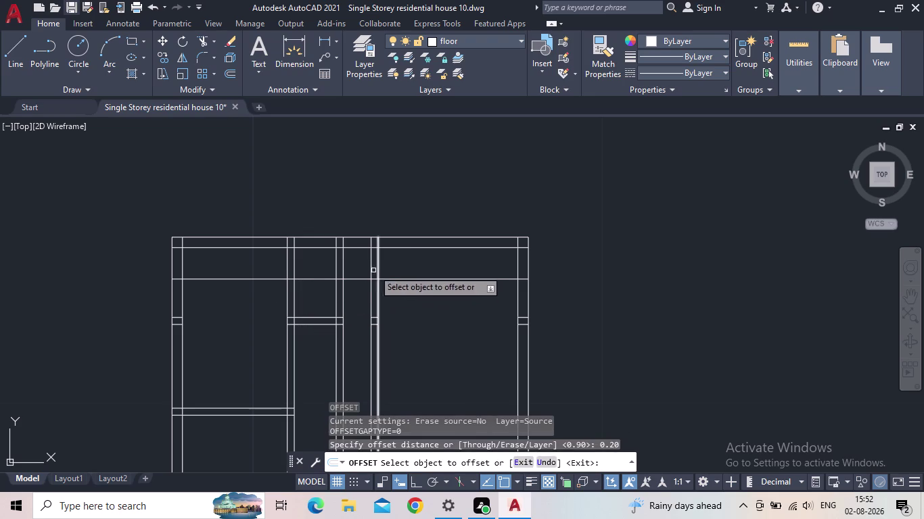
click(359, 278)
click(371, 337)
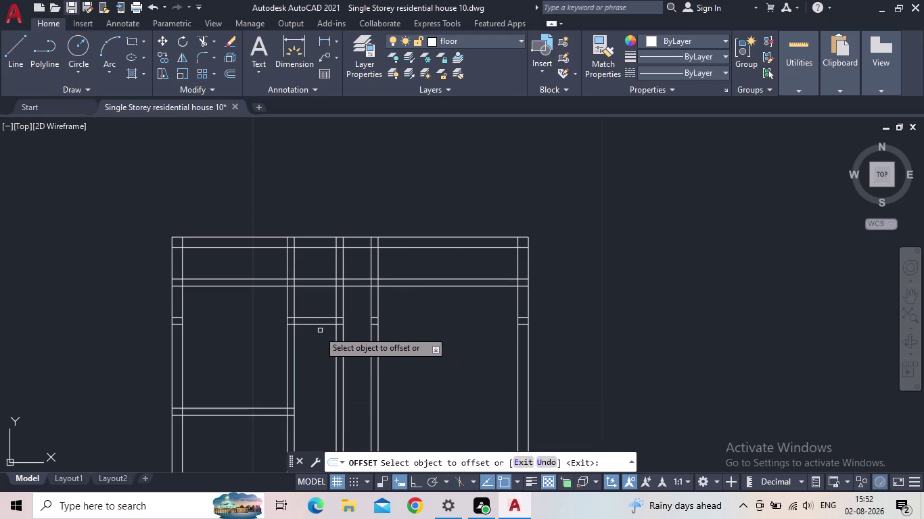
key(Escape)
key(t)
key(r)
key(space)
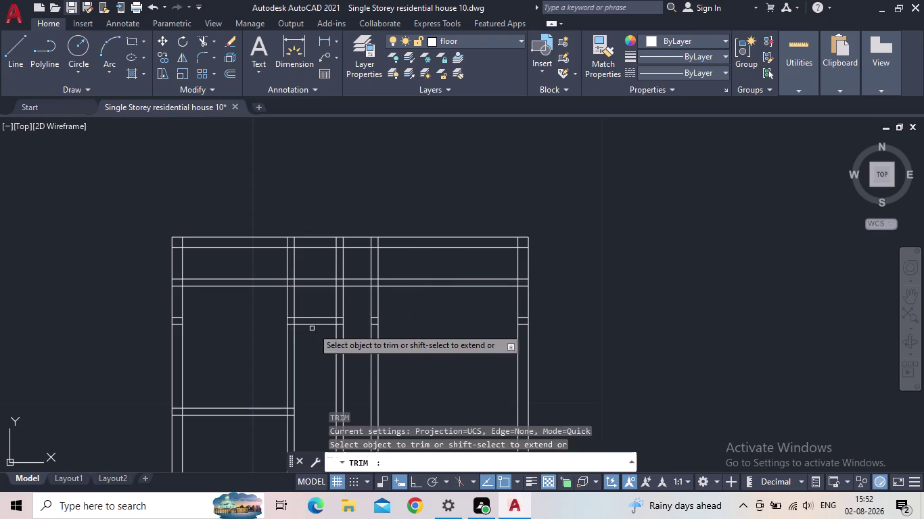
Trim two wall line segments and erase the stray horizontal lines.
click(316, 297)
click(314, 278)
key(Escape)
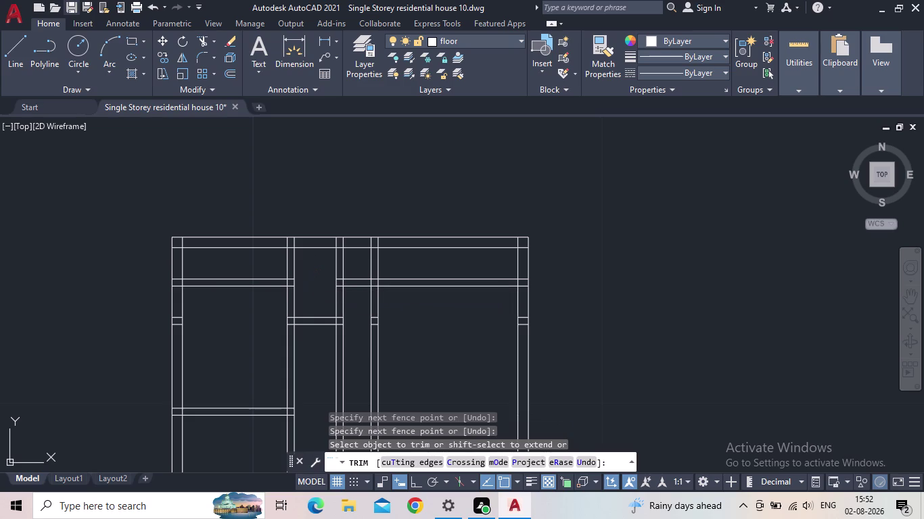
drag(278, 300, 271, 297)
click(244, 280)
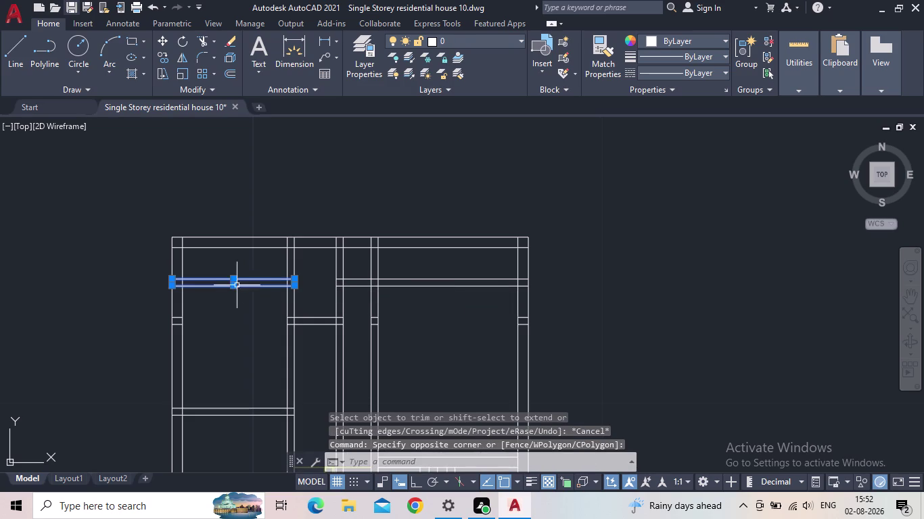
key(Delete)
Trim away the wall lines crossing the new opening.
key(t)
key(r)
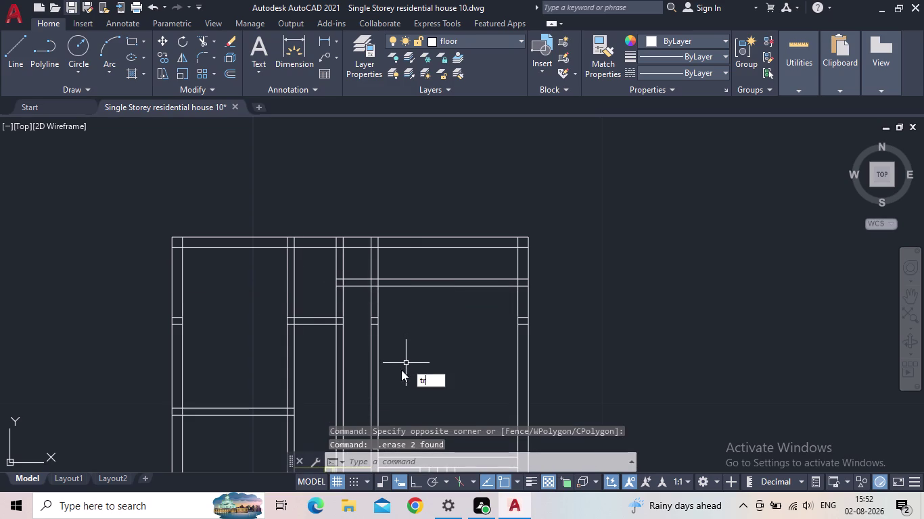
key(space)
drag(422, 318, 416, 305)
click(400, 260)
key(Escape)
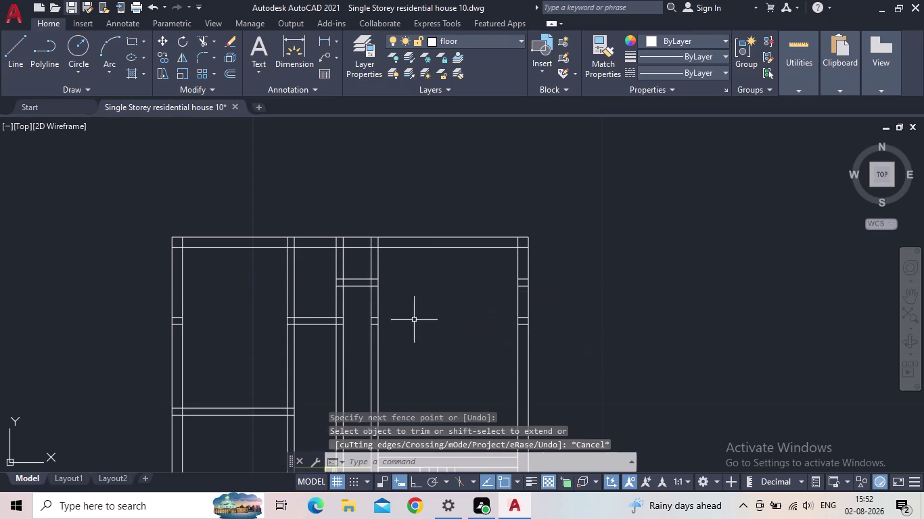
middle_drag(451, 305, 509, 298)
scroll(up, 3)
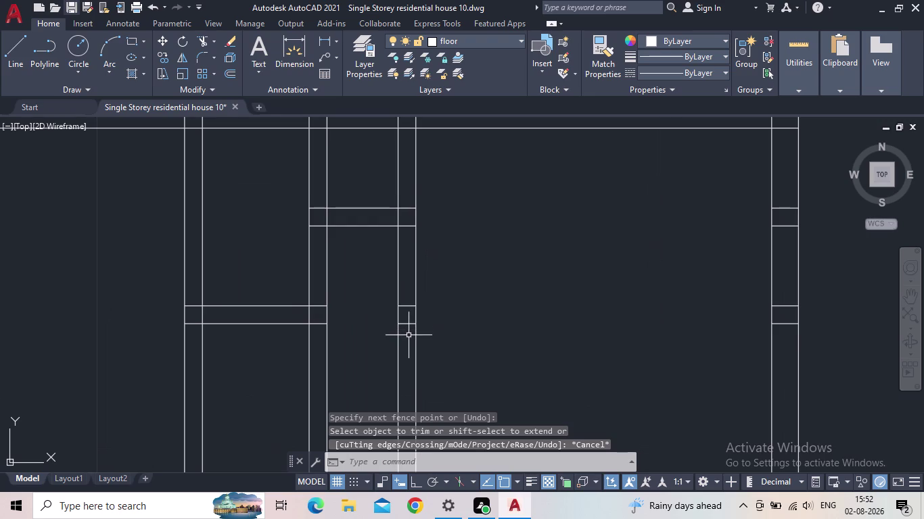
Fence-trim the new vertical wall's ends in the upper rooms.
key(space)
click(409, 332)
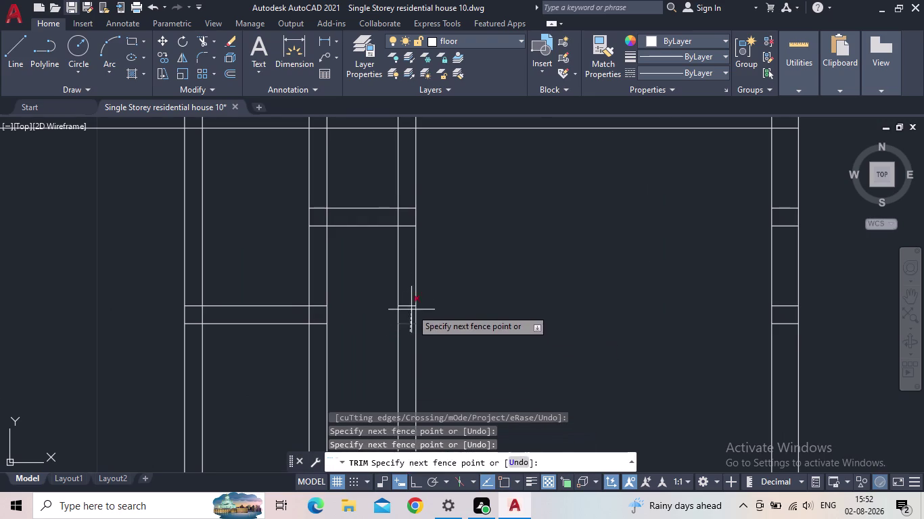
click(406, 294)
scroll(down, 3)
scroll(up, 3)
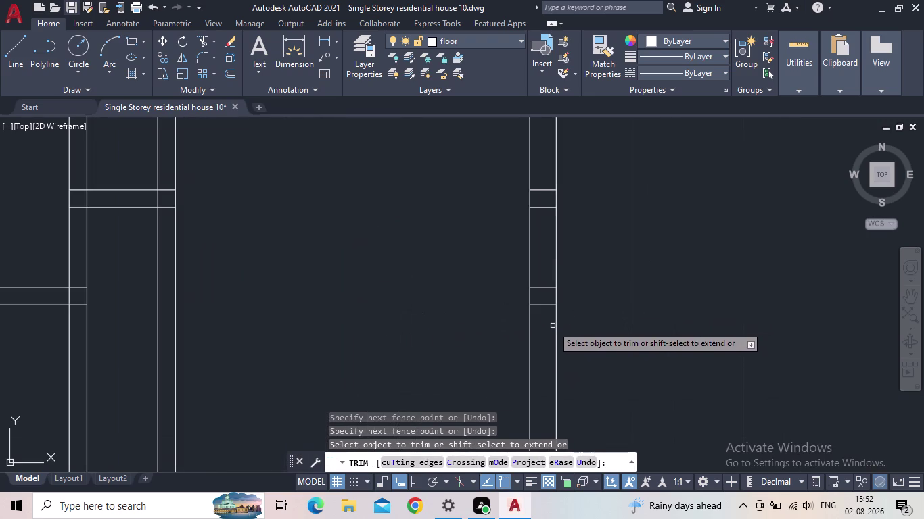
click(550, 320)
click(539, 275)
drag(546, 226, 545, 214)
drag(541, 174, 541, 184)
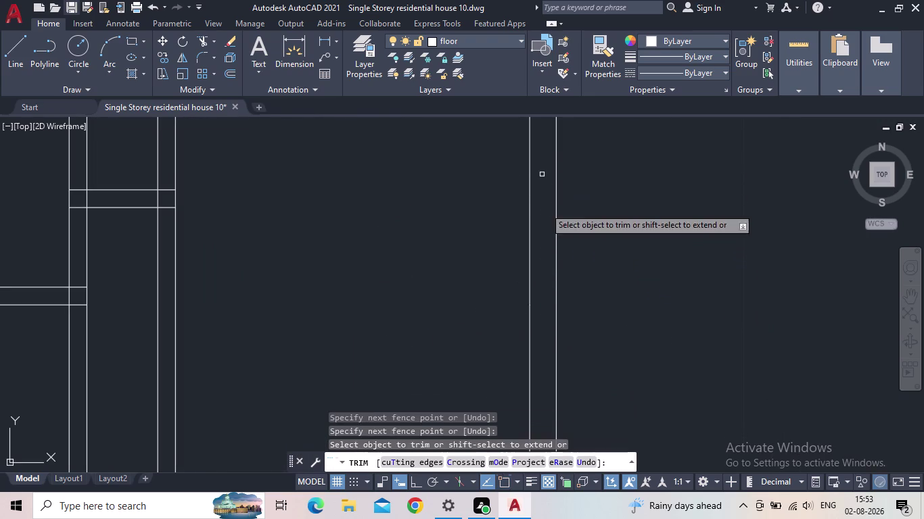
scroll(down, 3)
key(Escape)
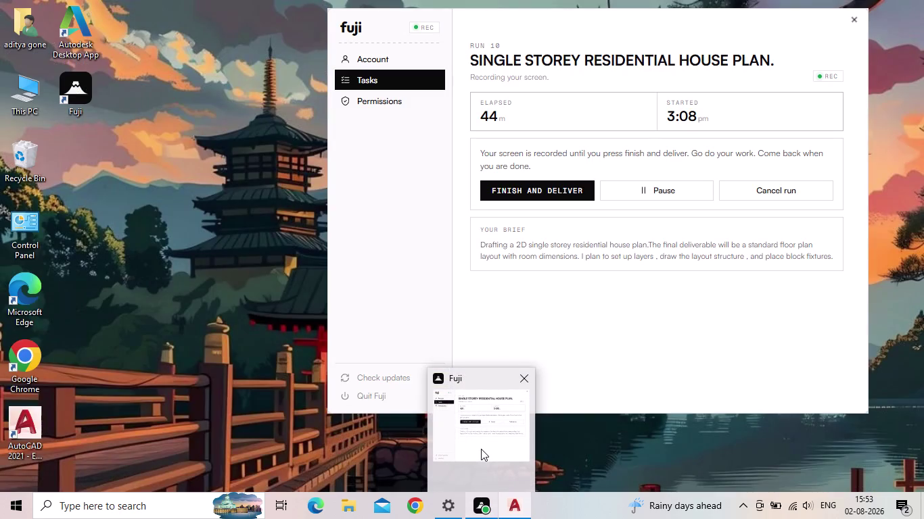
middle_drag(371, 353, 356, 354)
scroll(up, 3)
middle_drag(332, 241, 294, 389)
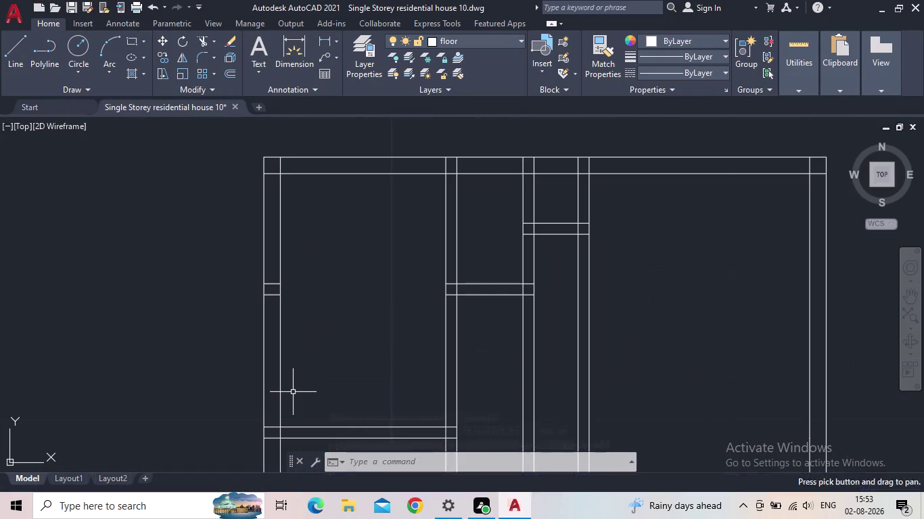
key(t)
key(r)
key(space)
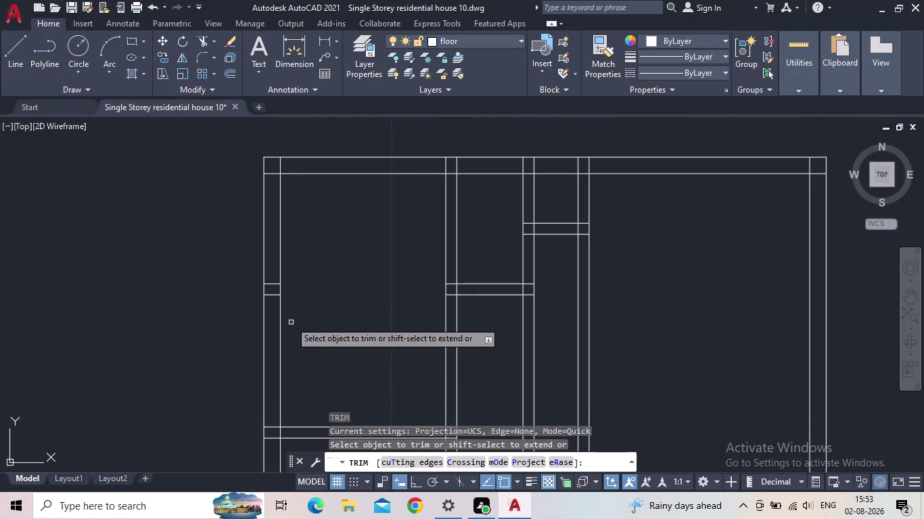
click(272, 302)
click(270, 268)
scroll(down, 3)
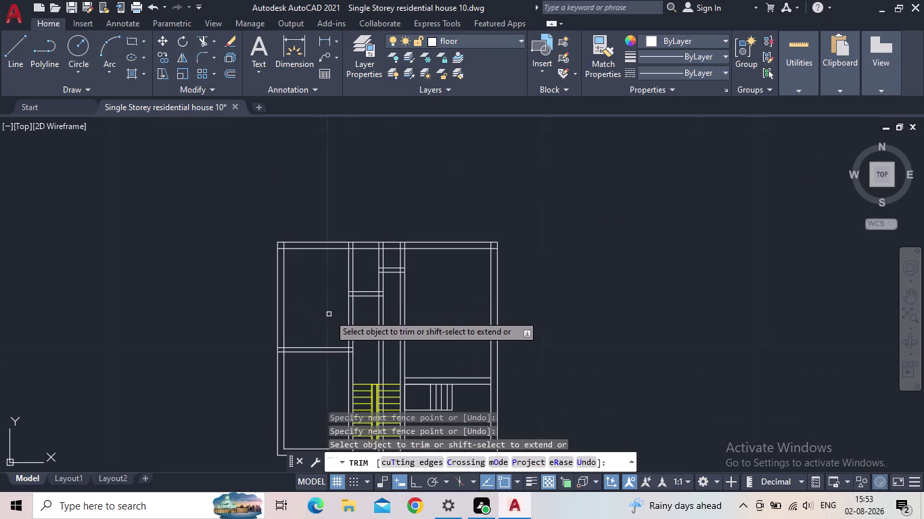
key(Escape)
middle_drag(391, 325, 378, 344)
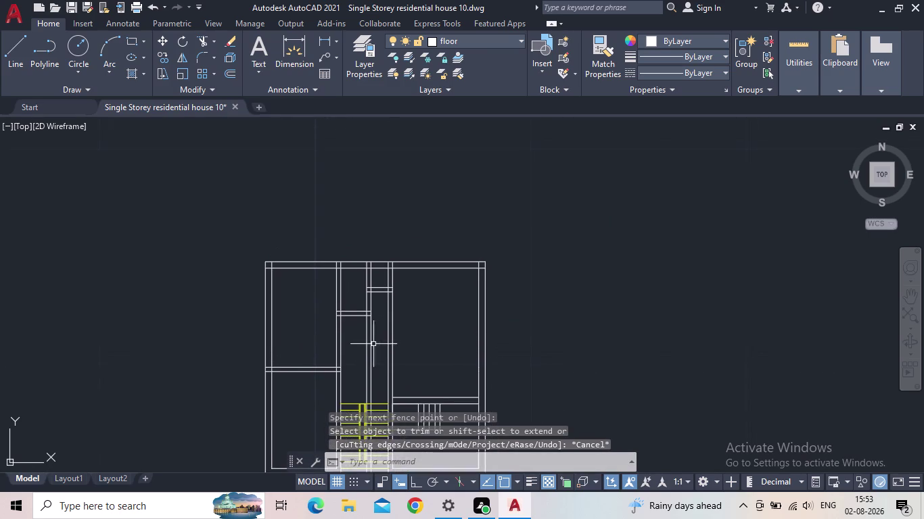
scroll(up, 3)
middle_drag(392, 322, 367, 371)
scroll(down, 3)
middle_drag(435, 364, 432, 357)
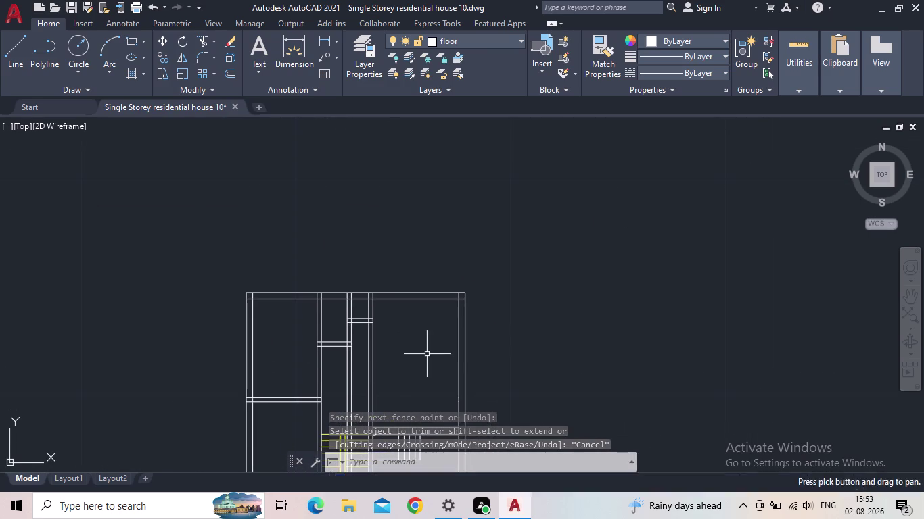